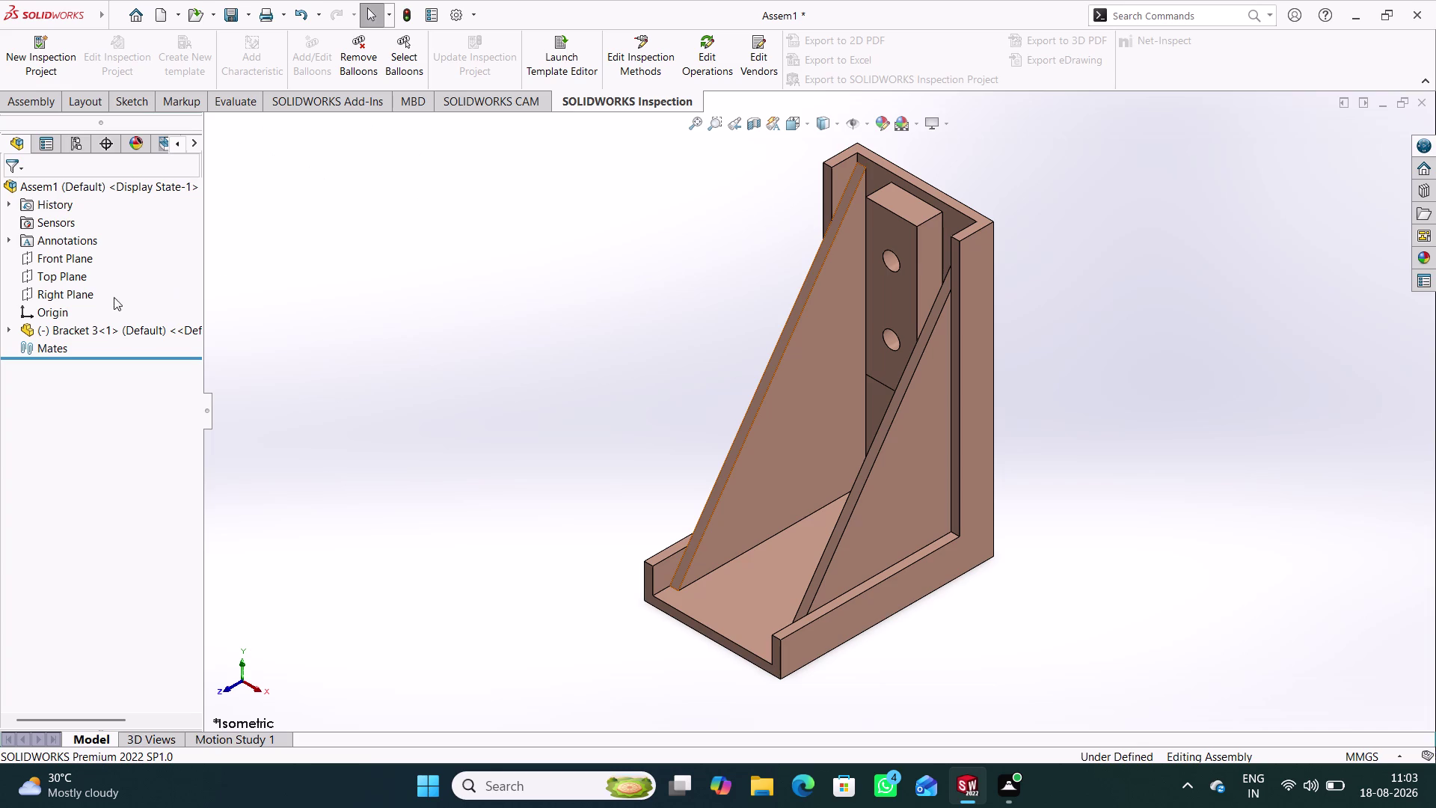
Switch the CommandManager to its Assembly tools.
click(28, 100)
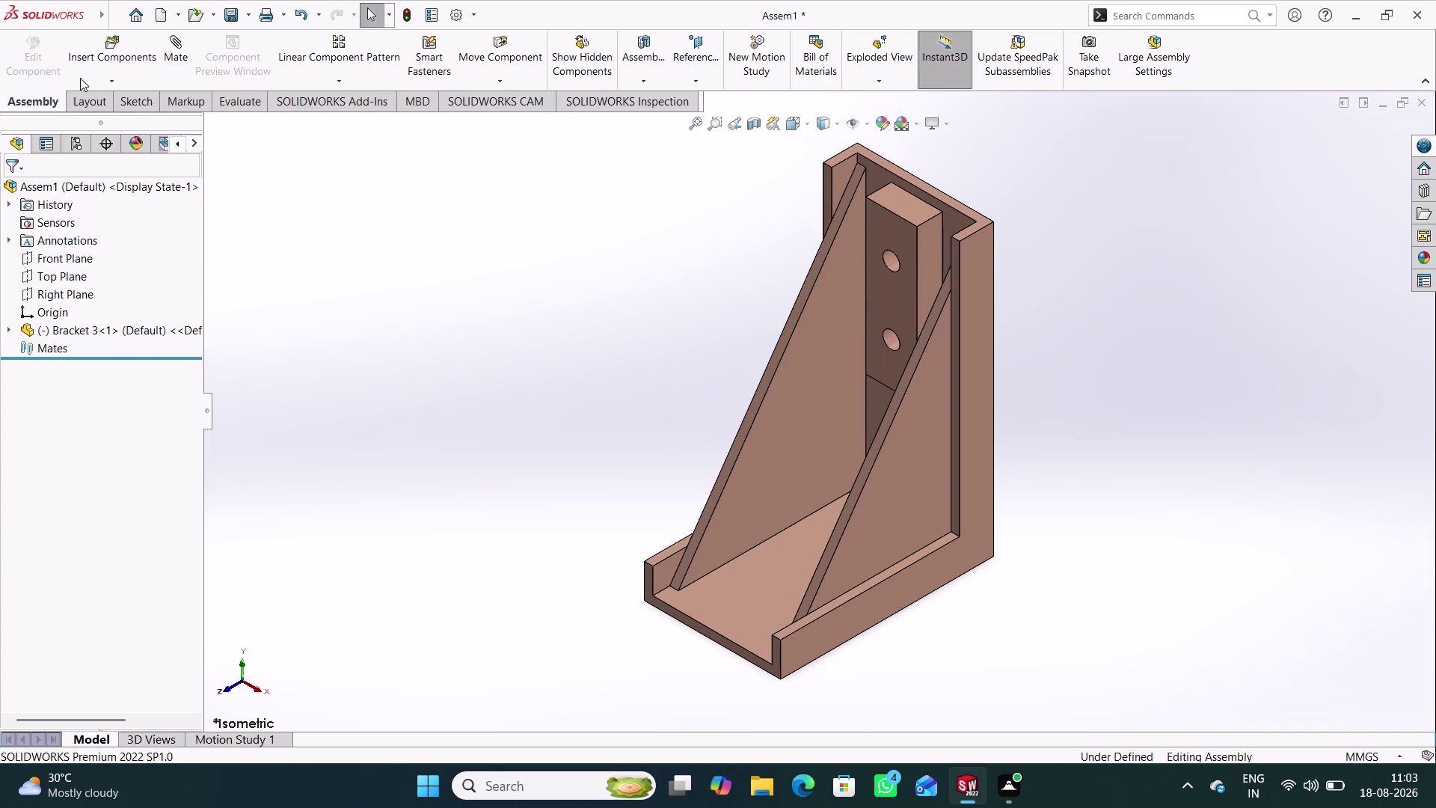
click(173, 56)
Mate the bracket's Front Plane coincident to the assembly Front Plane, dismissing the low-memory warning.
click(9, 327)
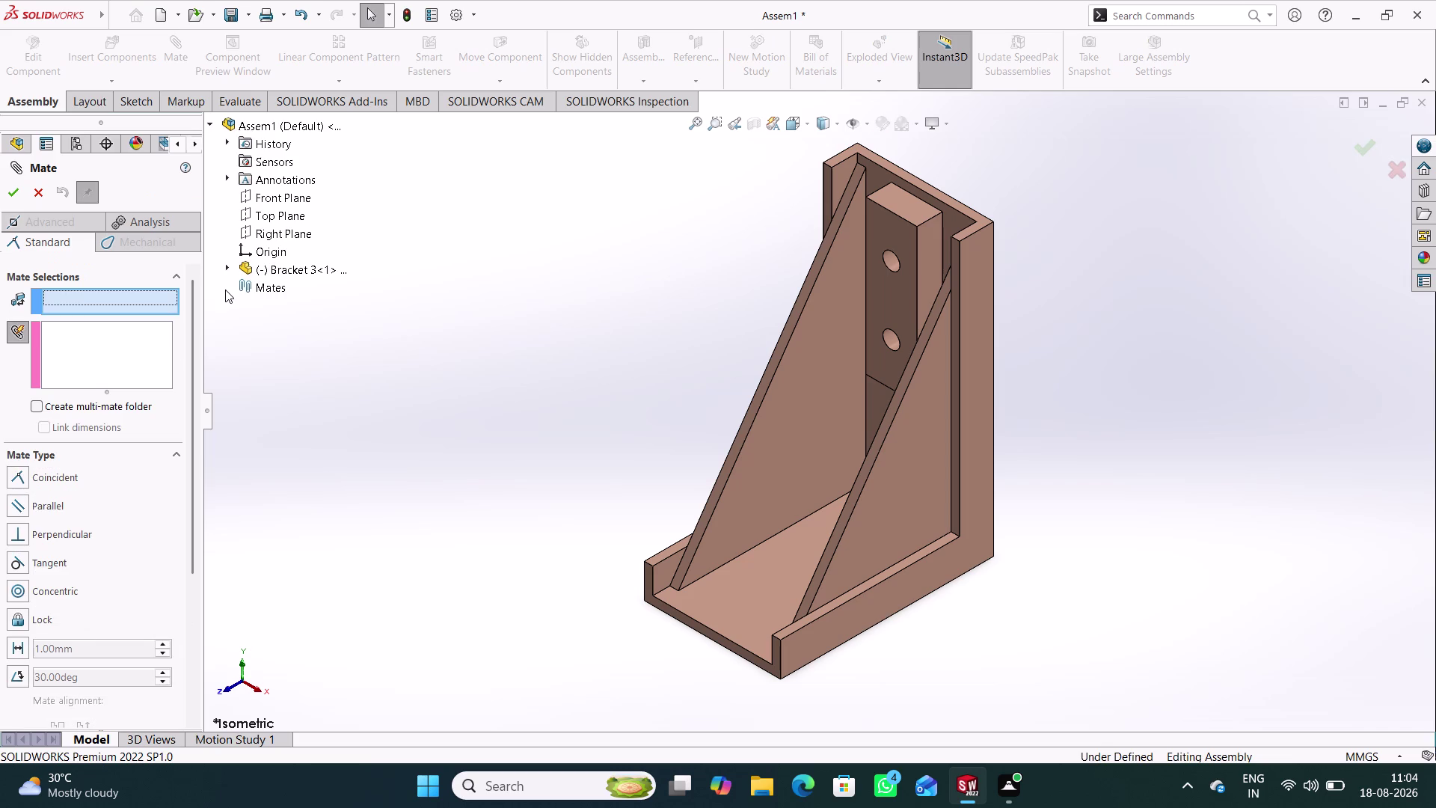
click(229, 268)
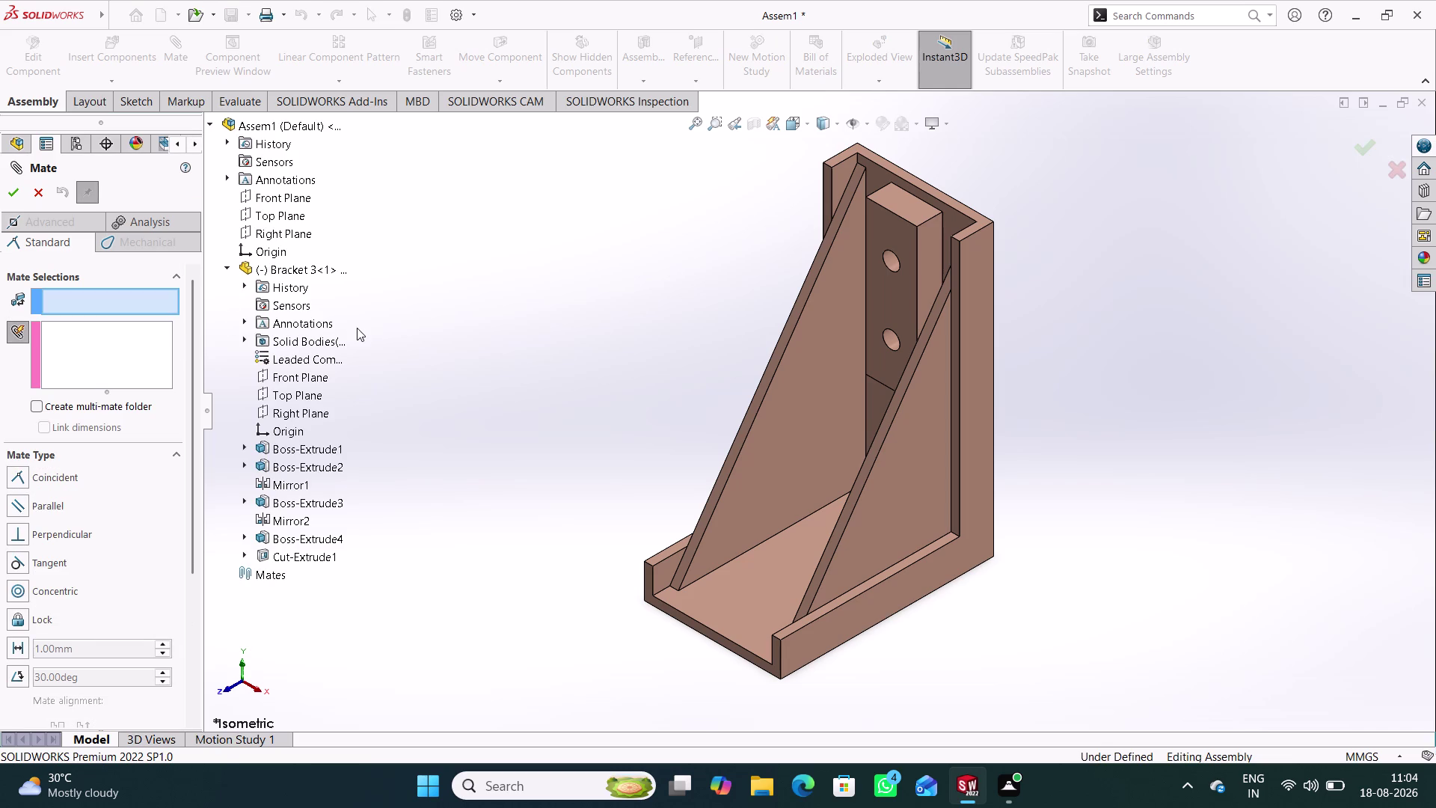
click(306, 373)
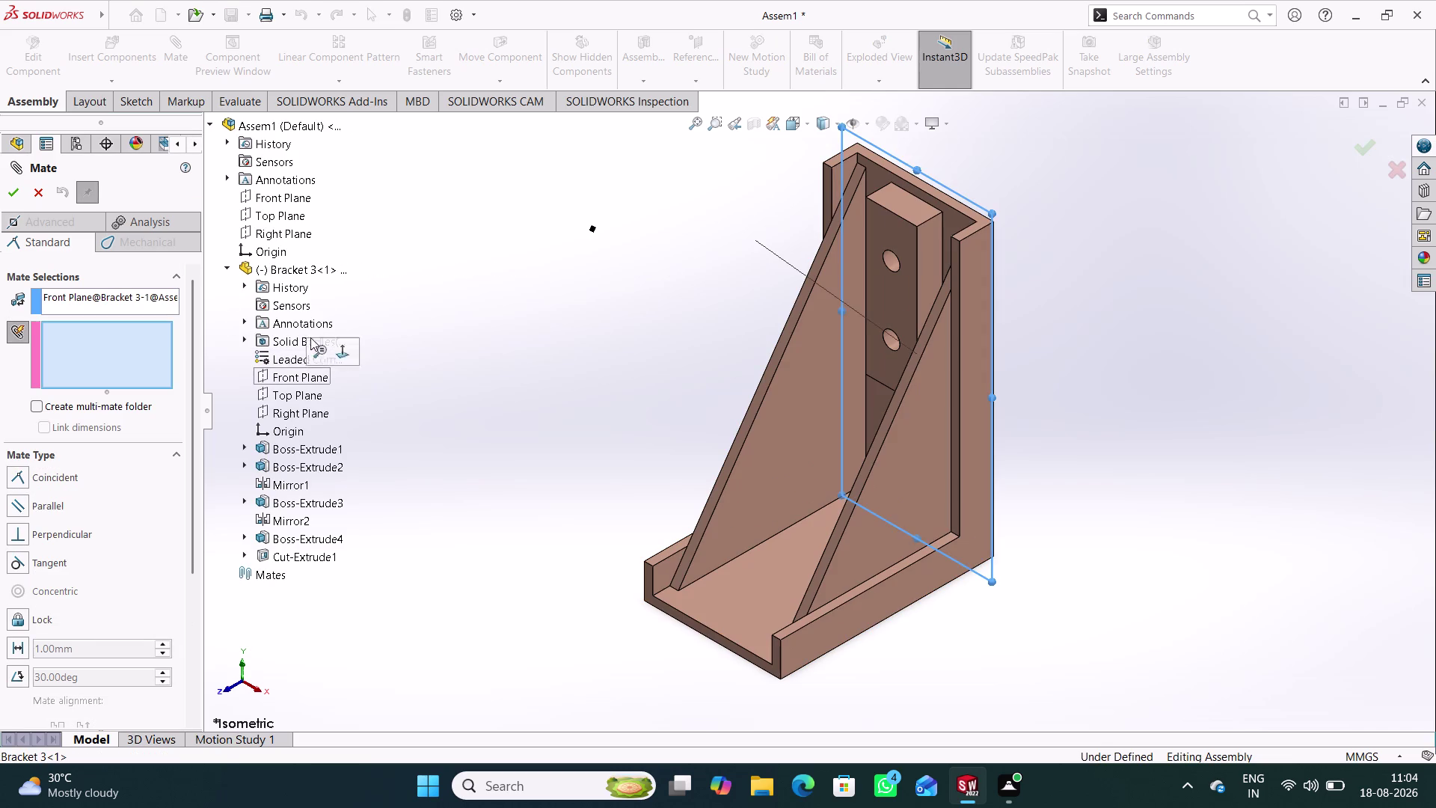
click(285, 196)
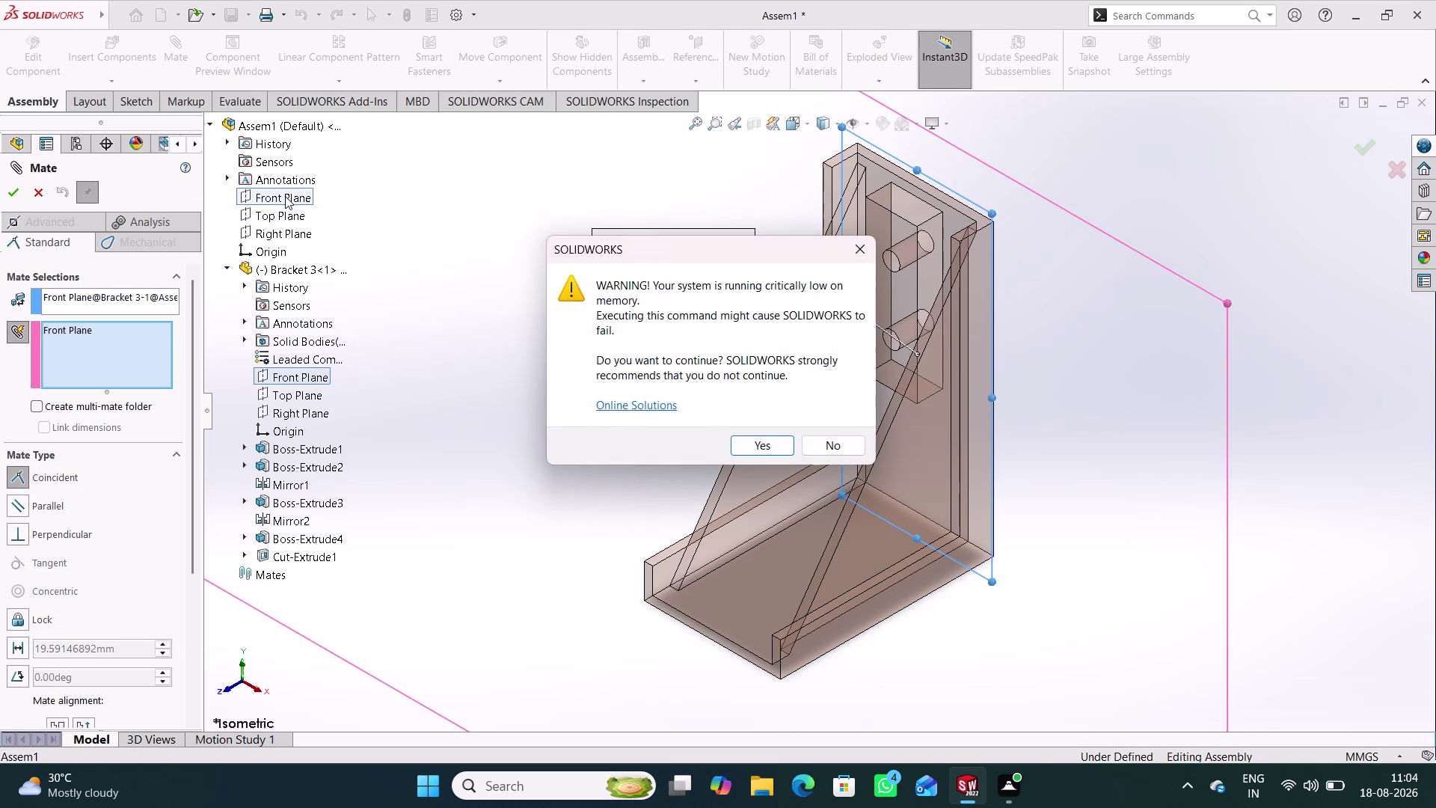
click(776, 442)
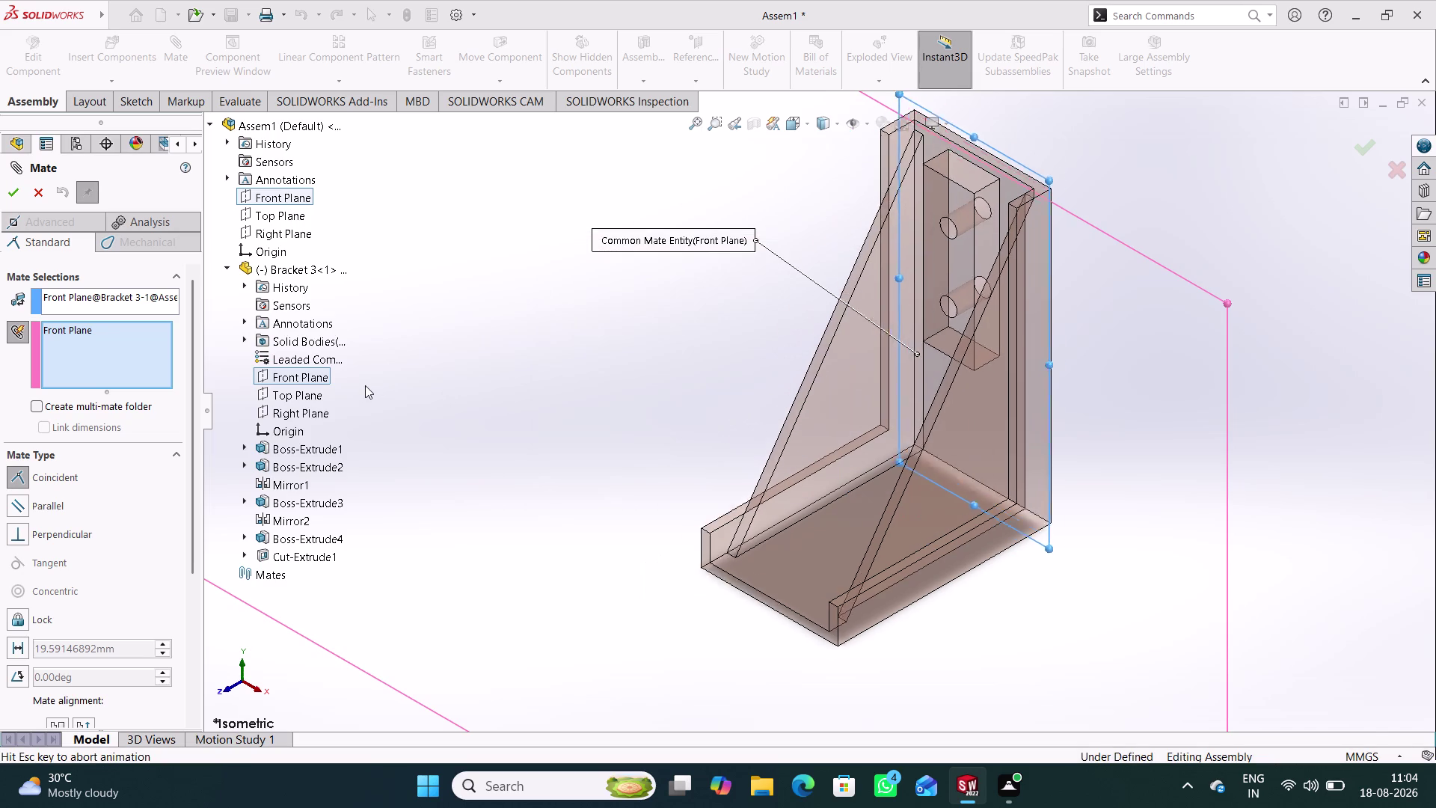
click(338, 365)
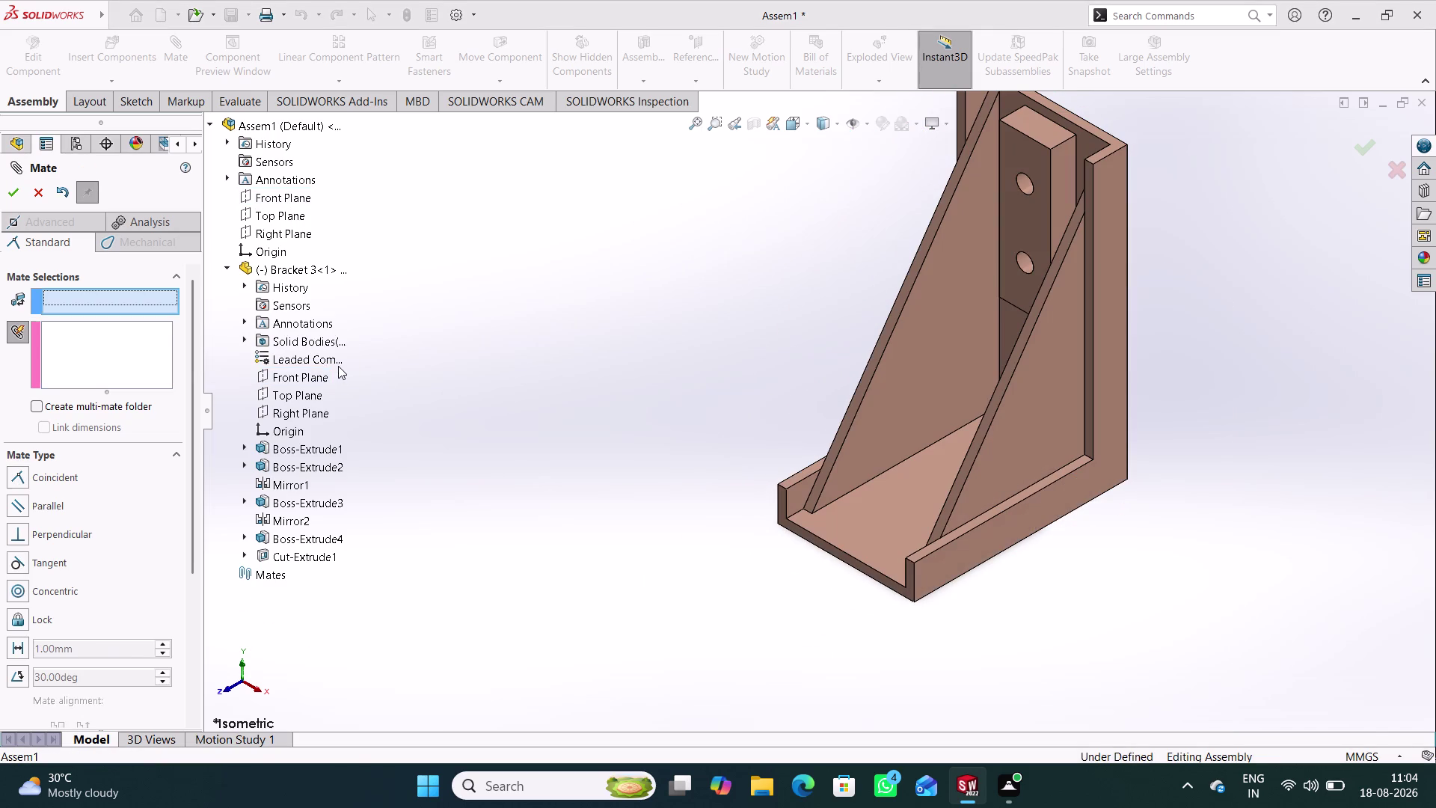
Mate the bracket's Top Plane coincident to the assembly Top Plane.
click(289, 215)
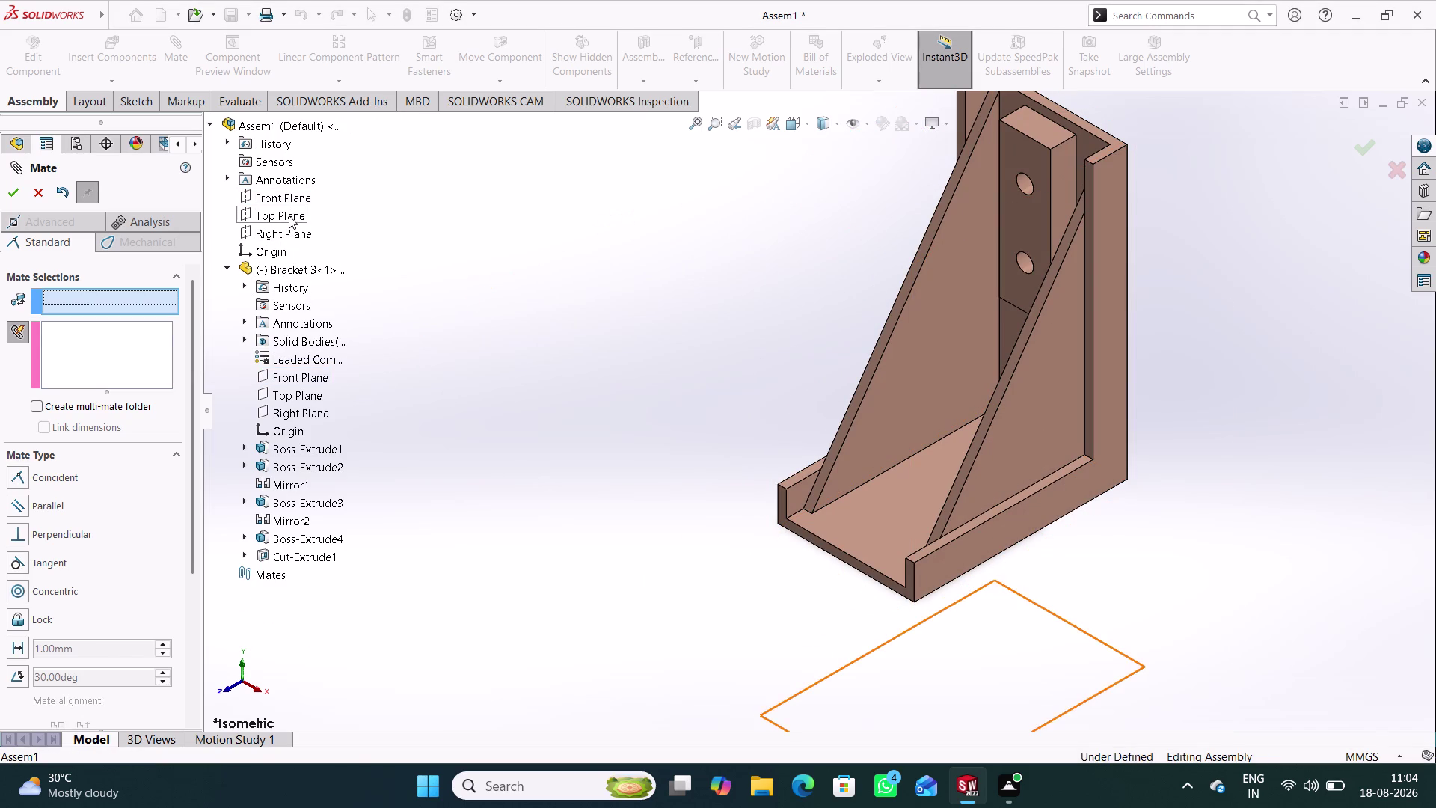
click(306, 390)
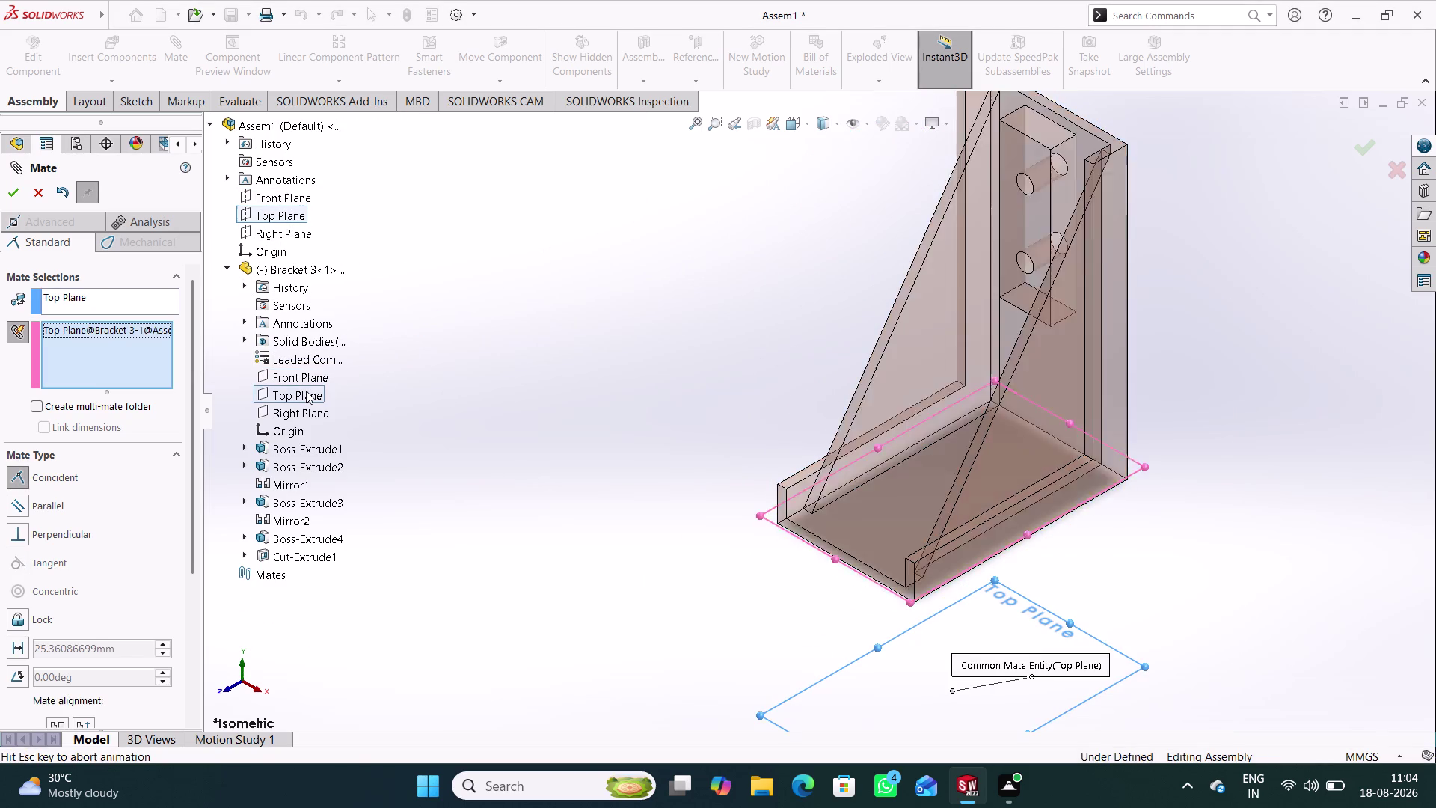
click(285, 367)
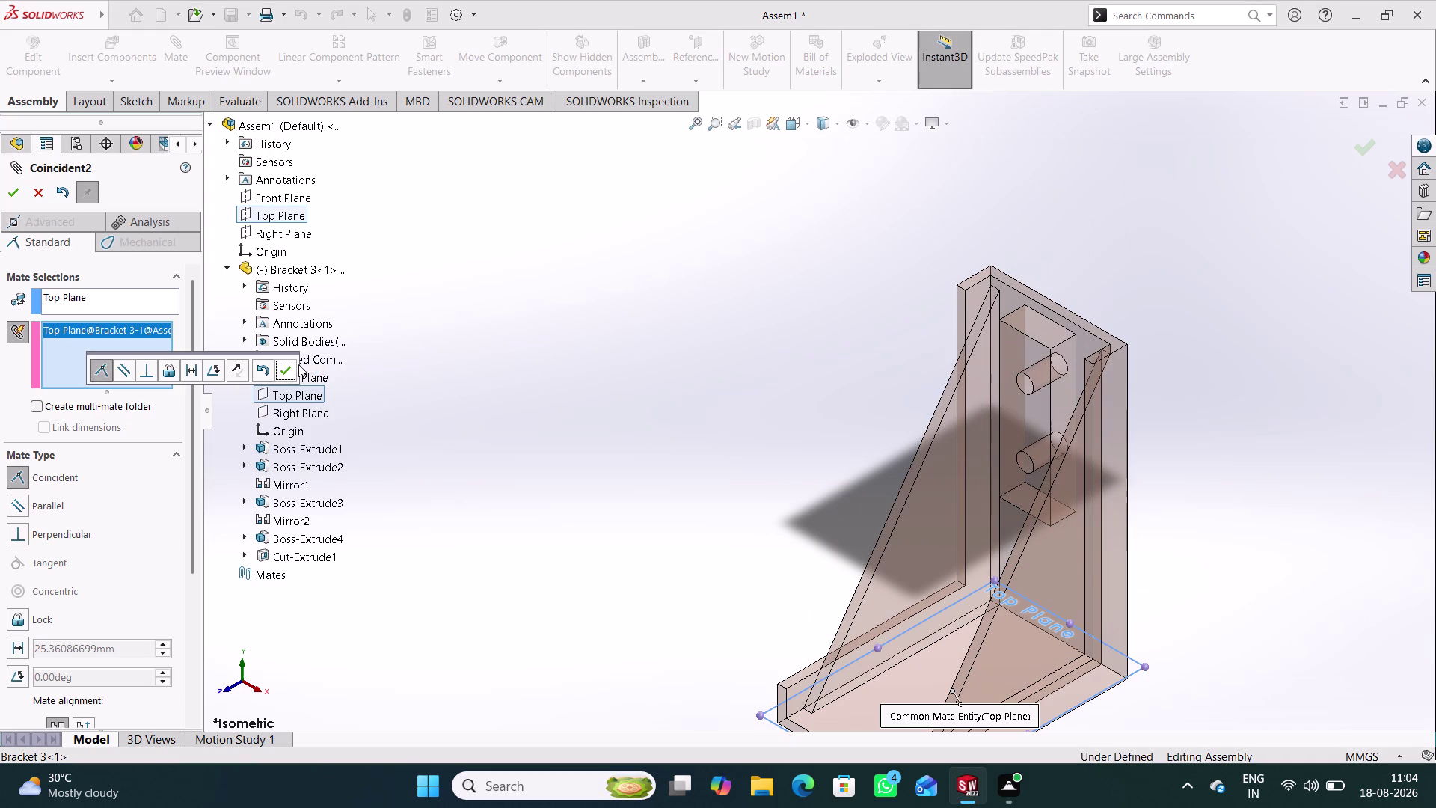
click(284, 368)
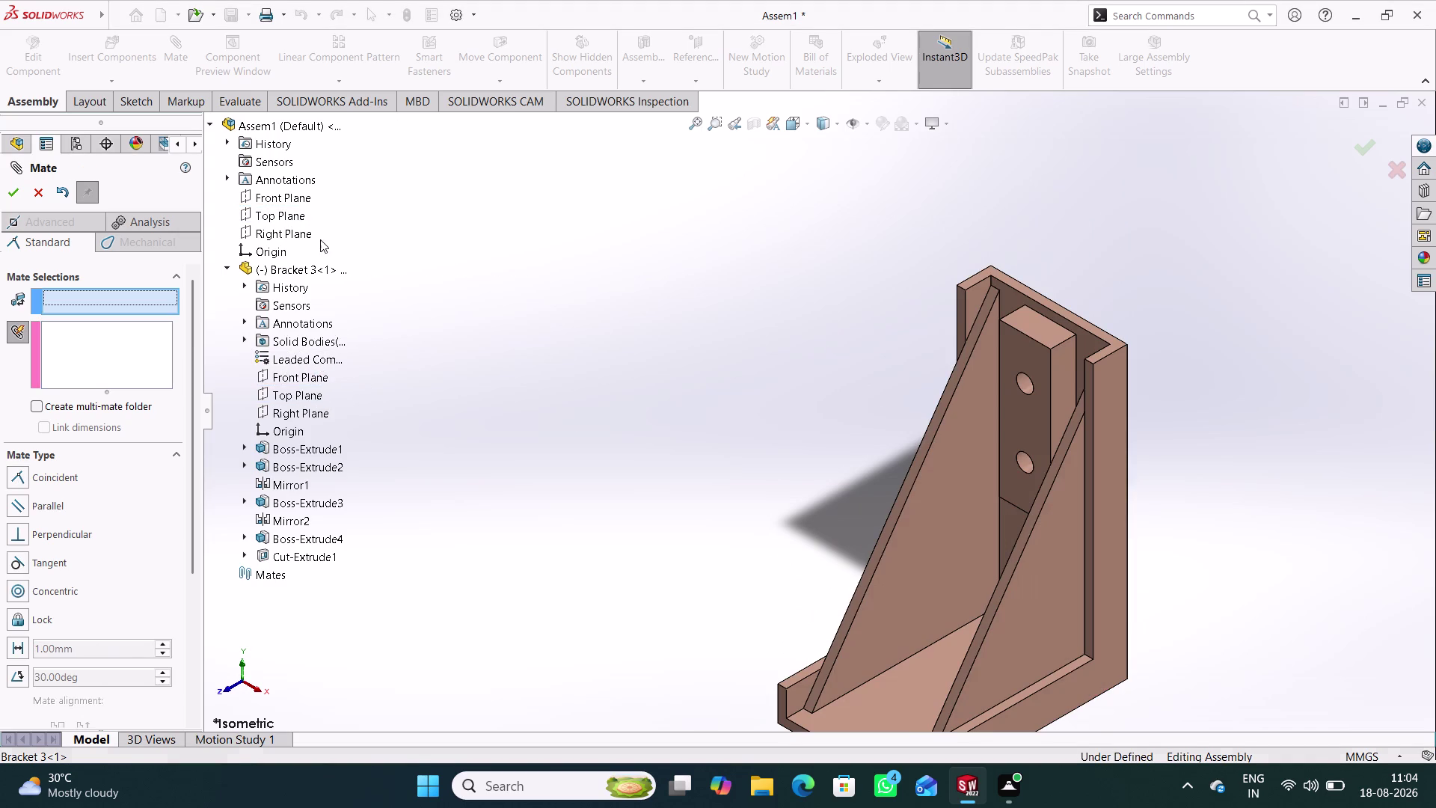
Mate the bracket's Right Plane coincident to the assembly Right Plane and close Mate.
click(306, 234)
click(315, 413)
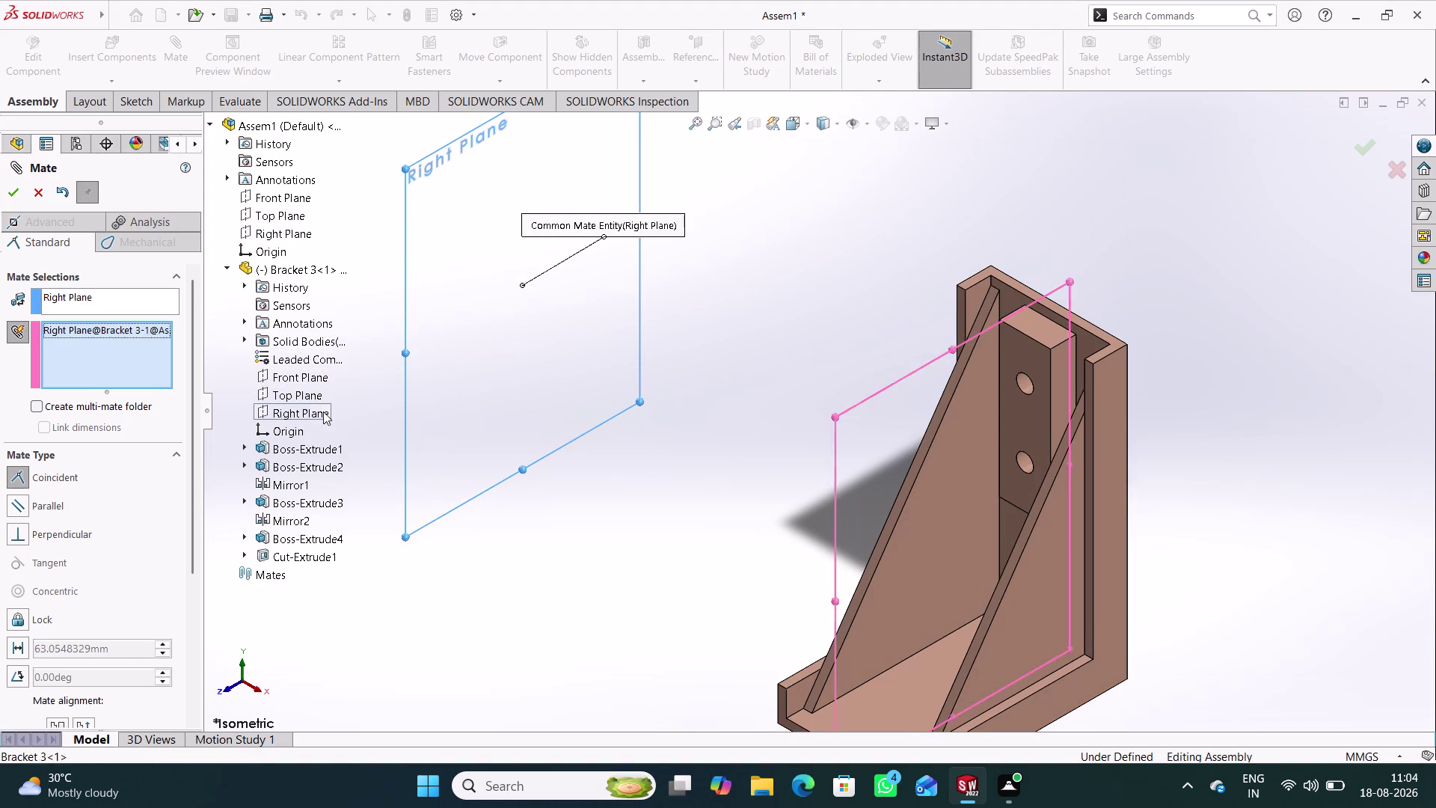
click(317, 441)
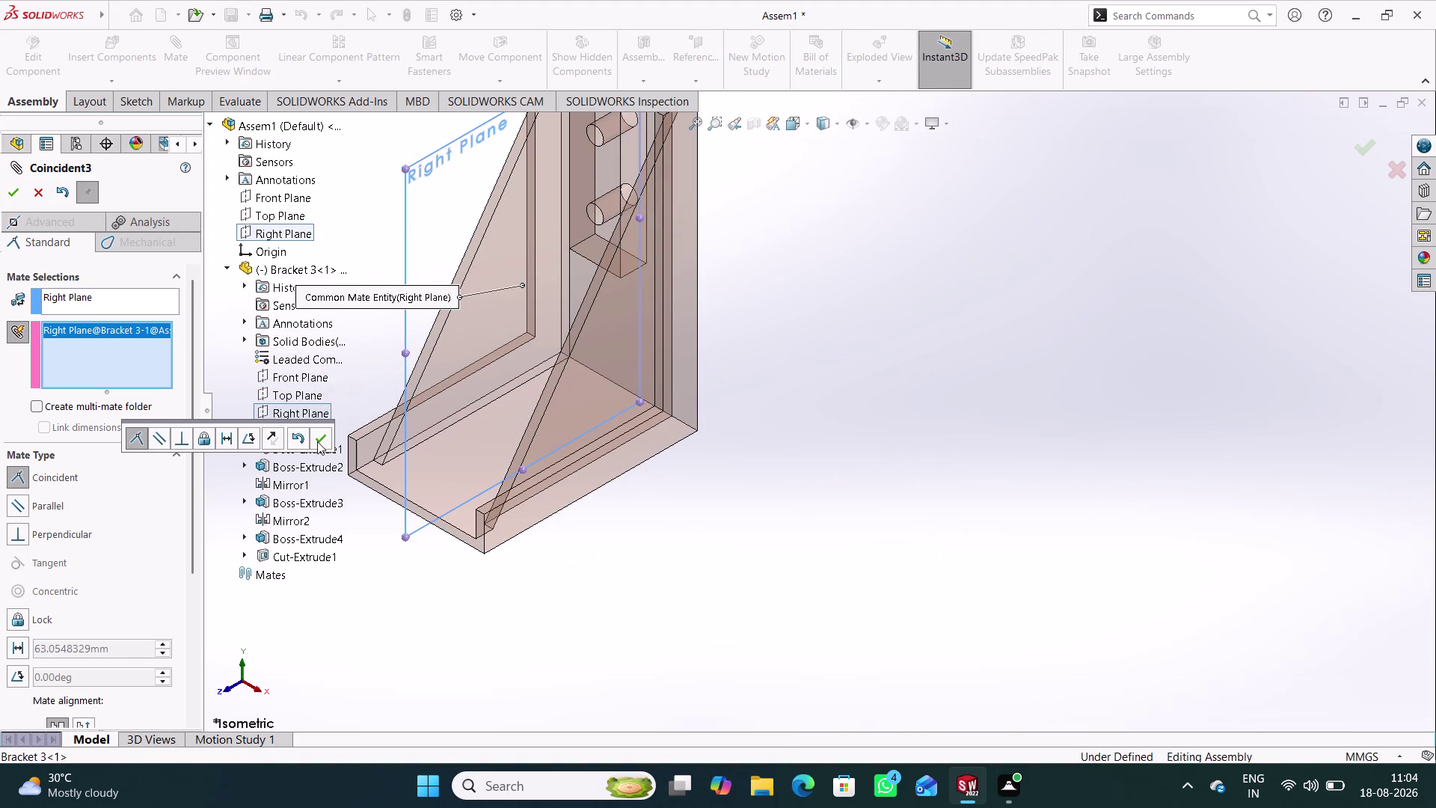
click(323, 437)
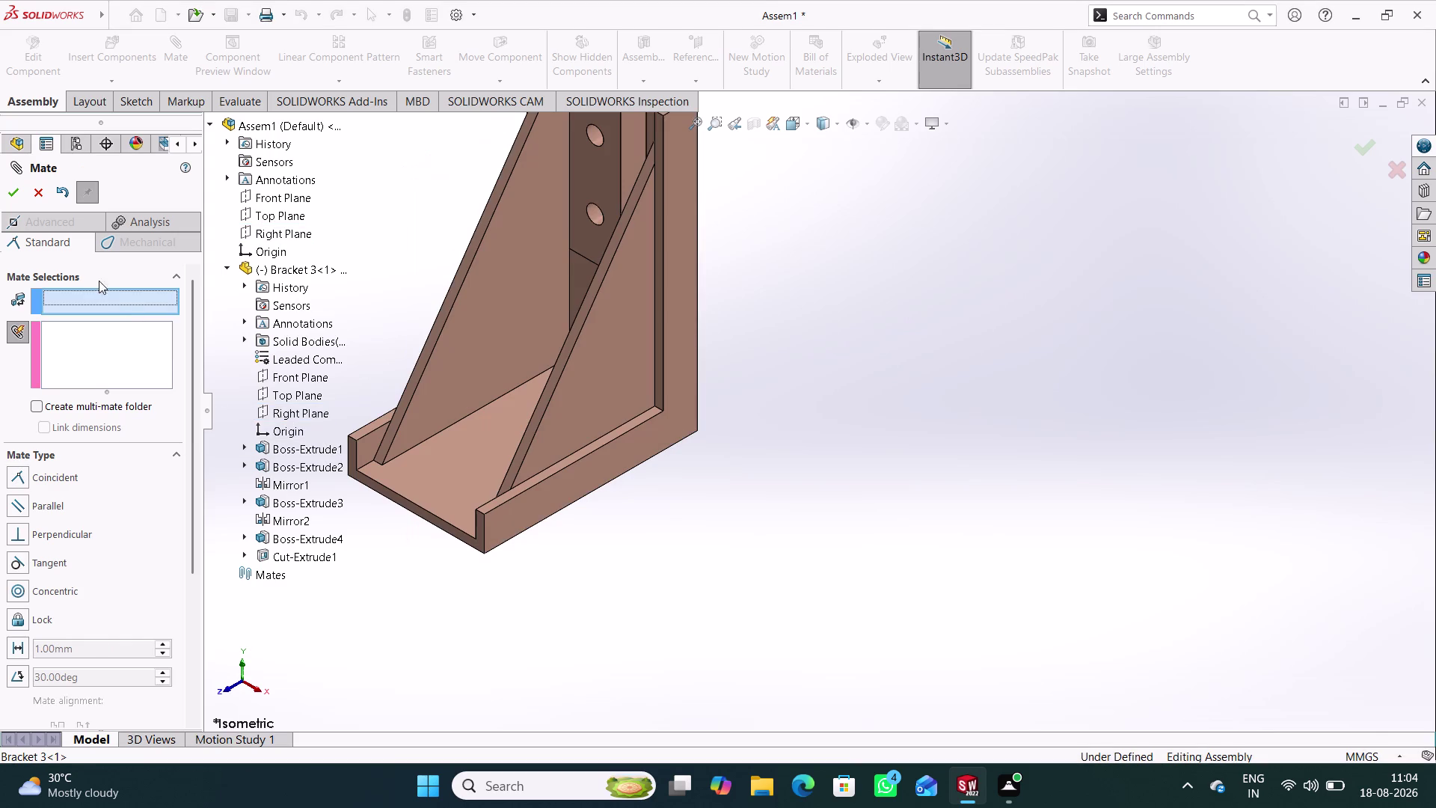
click(42, 191)
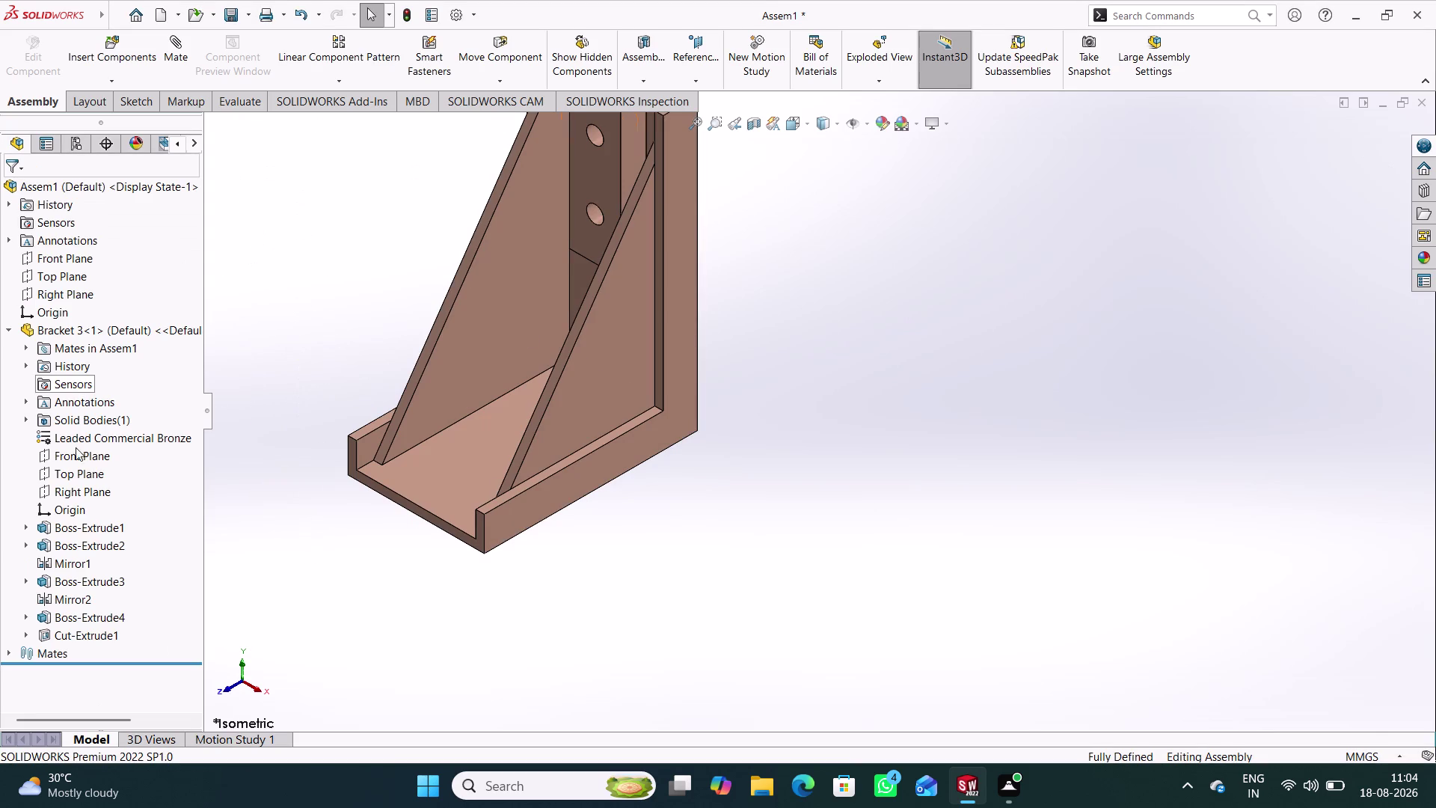
click(9, 324)
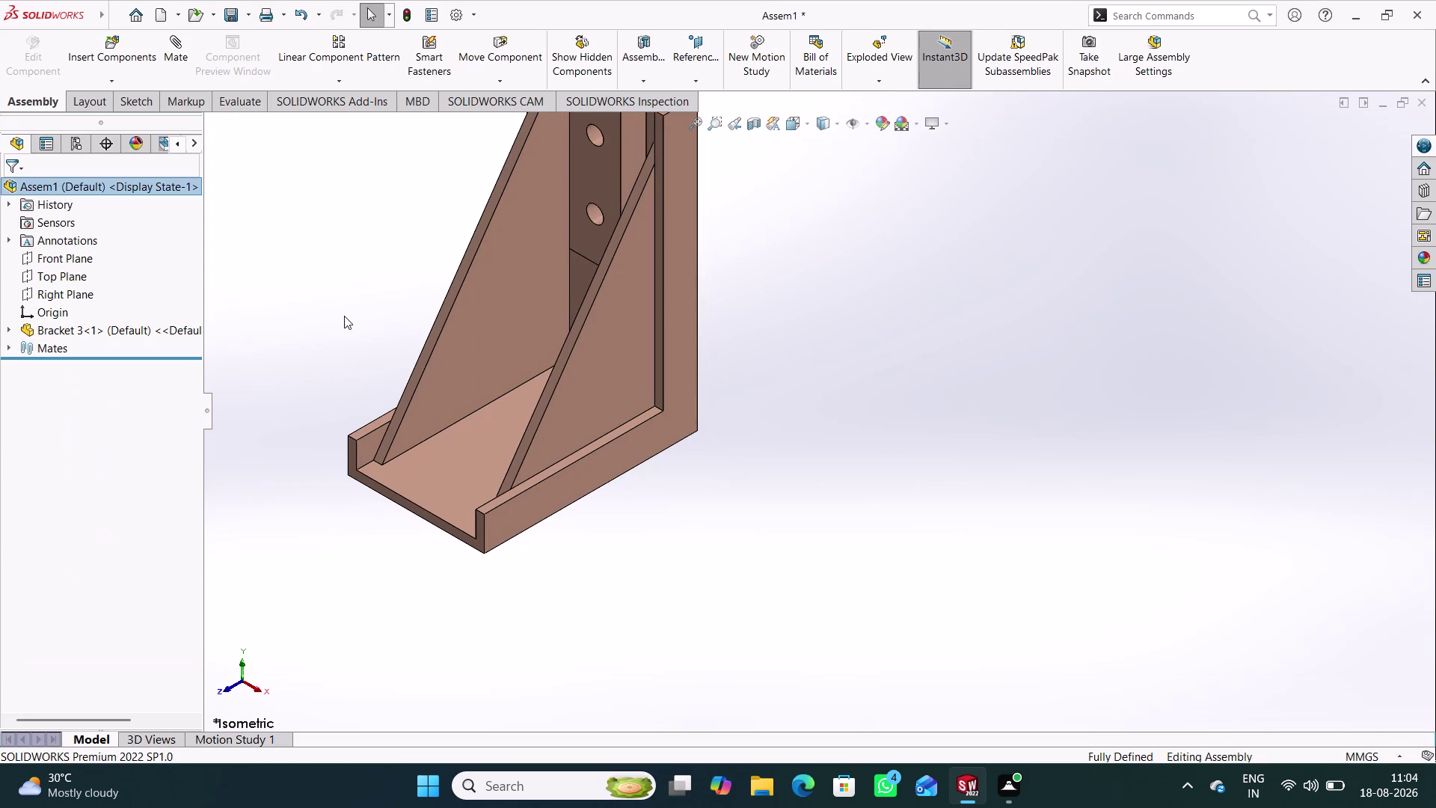
Zoom the view, then list the open parts (bushing, cap screw, nut, pulley, turn screw) for insertion.
scroll(up, 3)
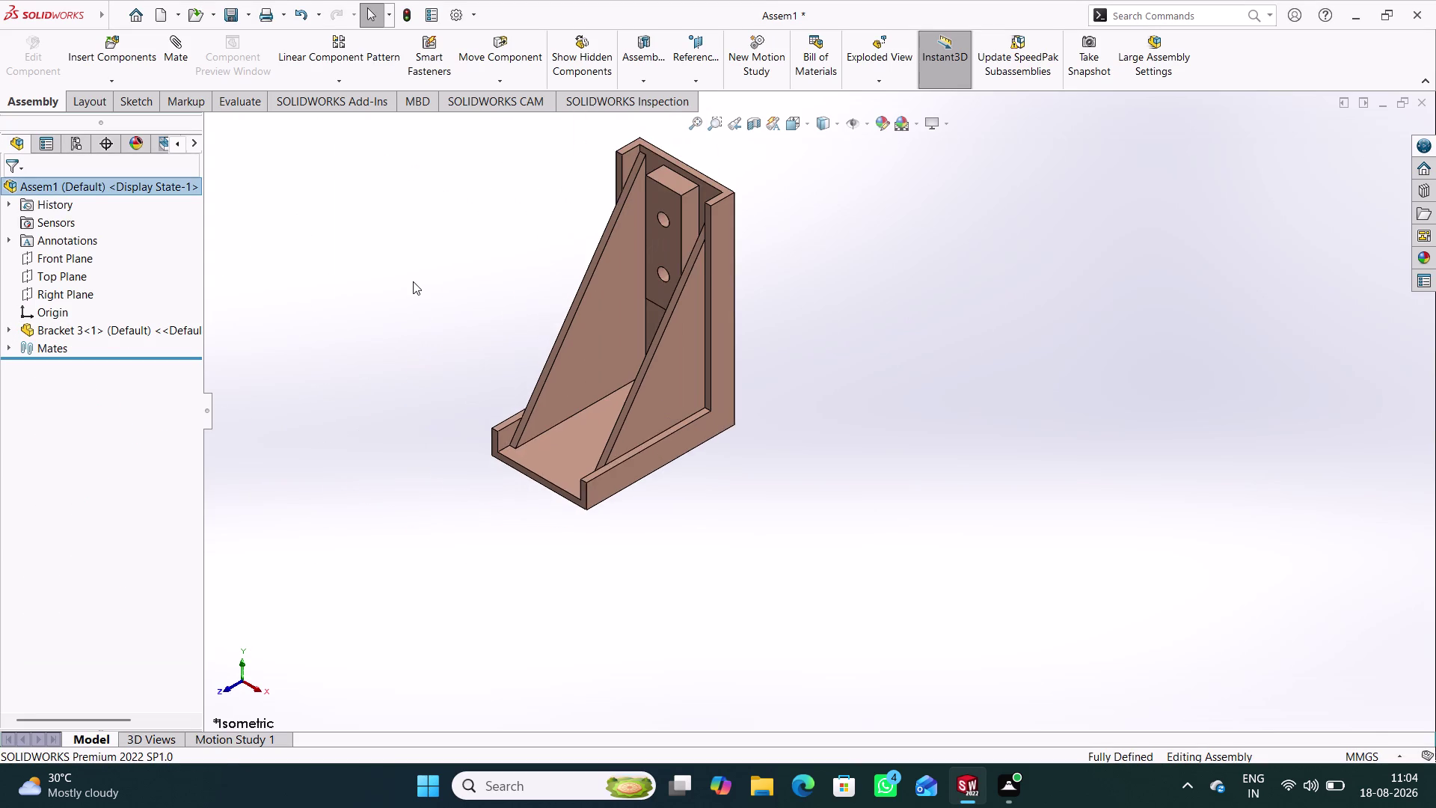
scroll(down, 3)
scroll(down, 3)
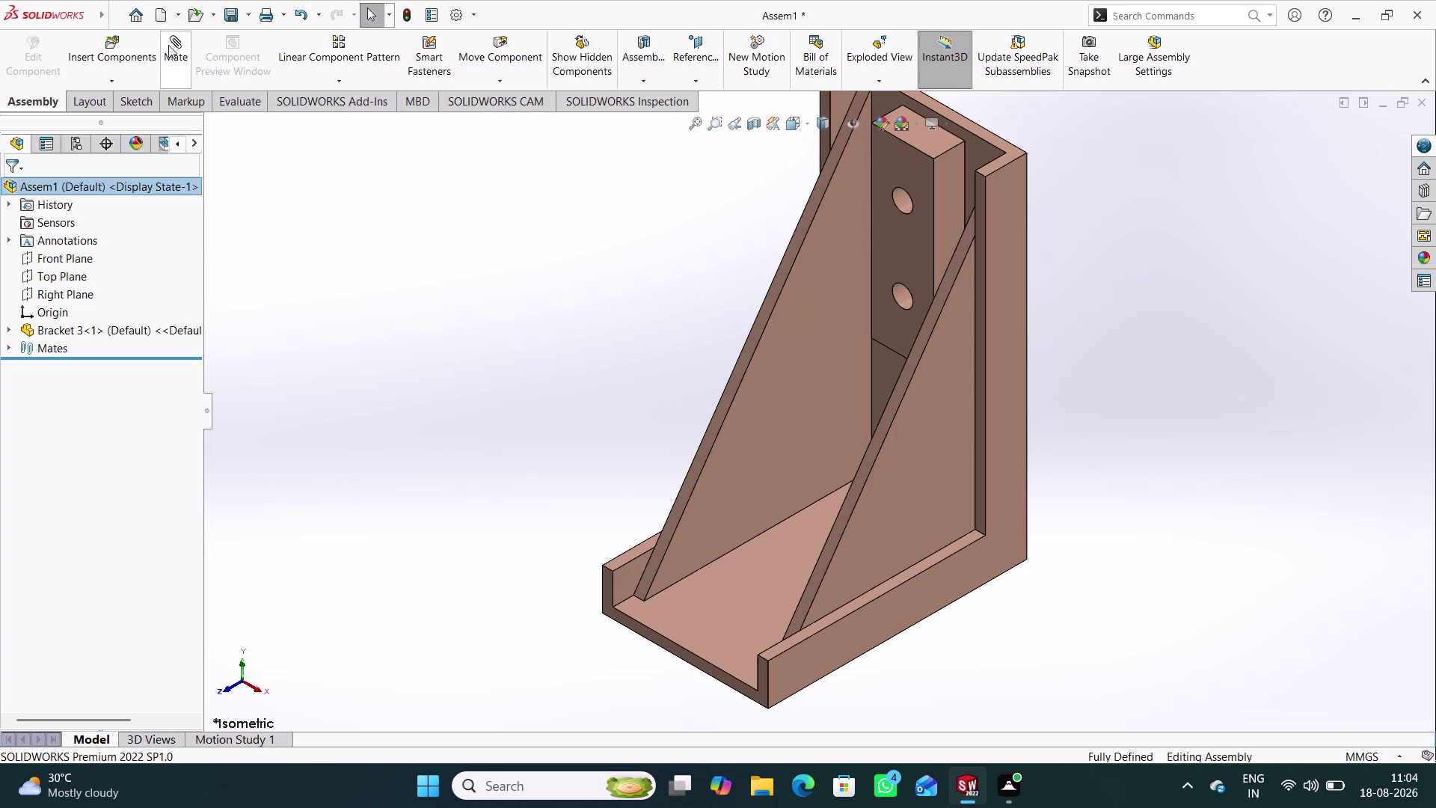
click(168, 50)
click(118, 53)
click(34, 187)
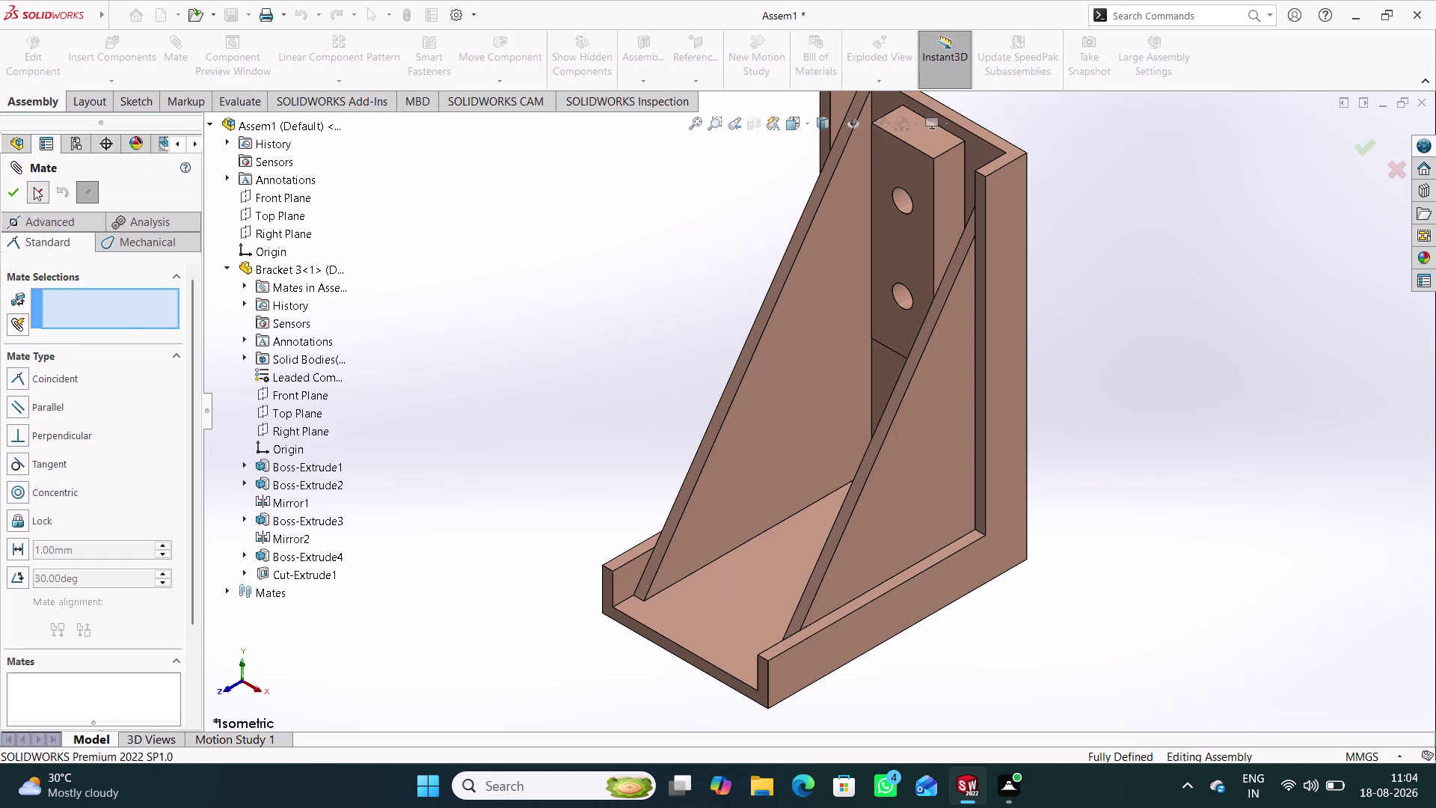
click(114, 42)
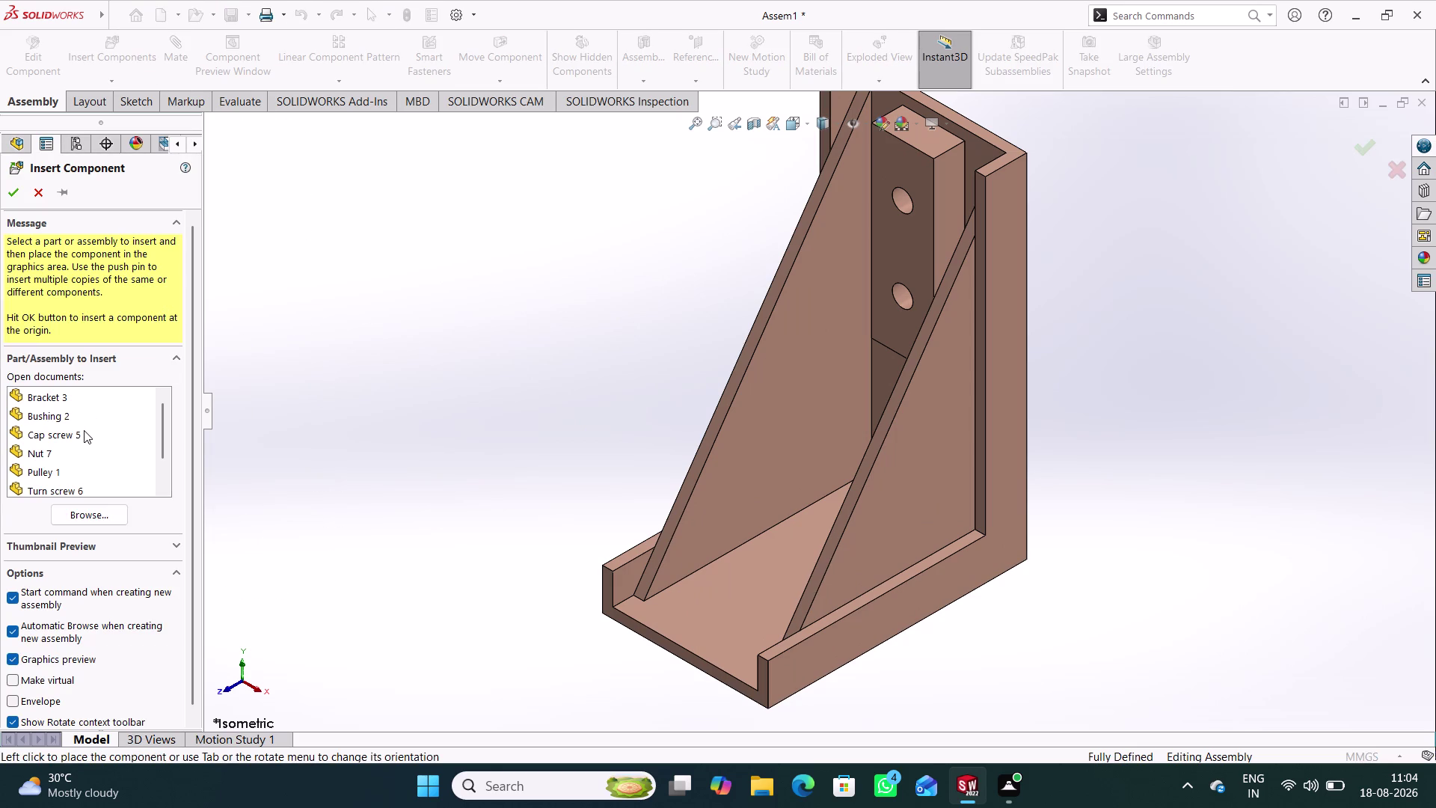
Insert Nut 7 rotated 90° and place it to the left of the bracket.
scroll(down, 3)
scroll(down, 3)
click(44, 416)
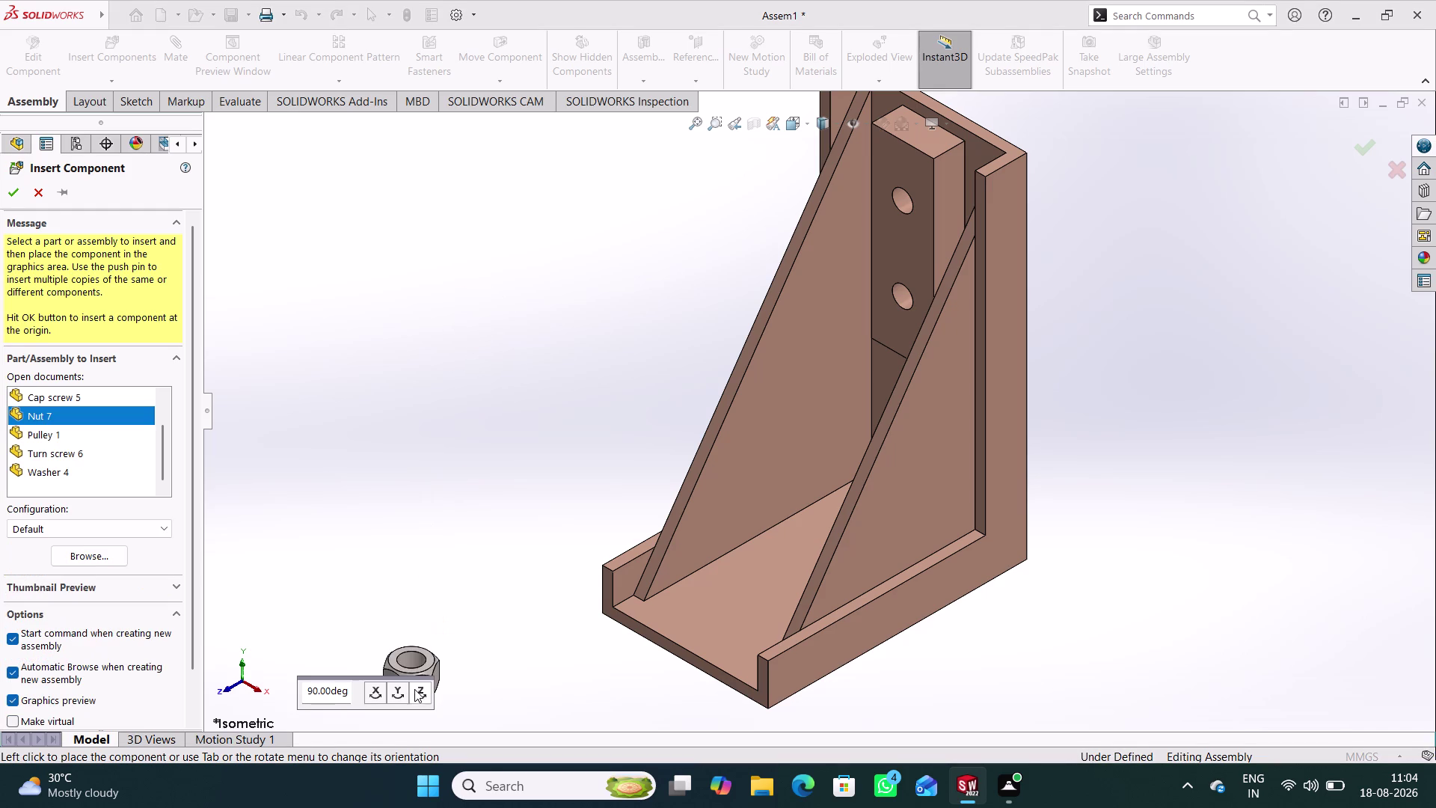
click(401, 692)
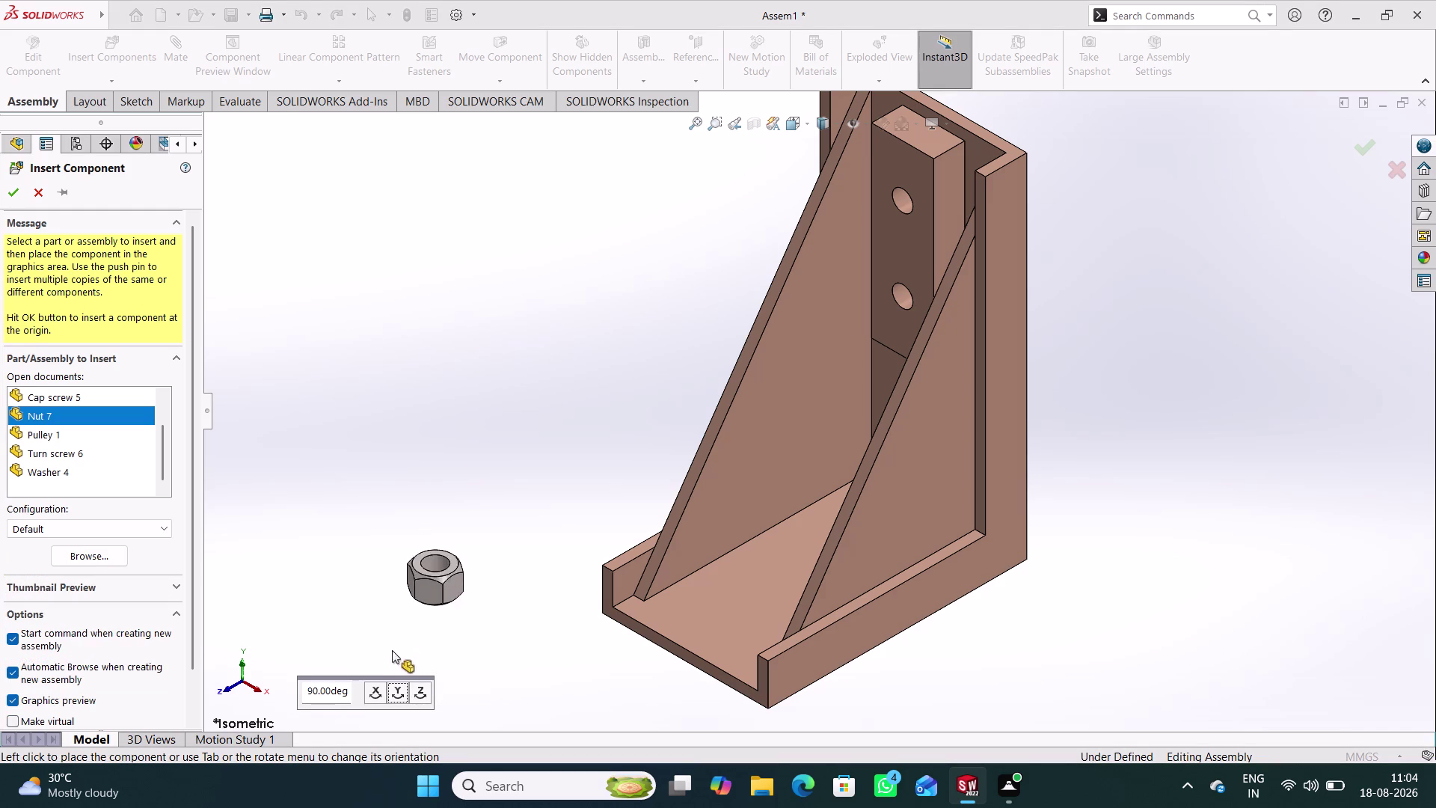
click(378, 692)
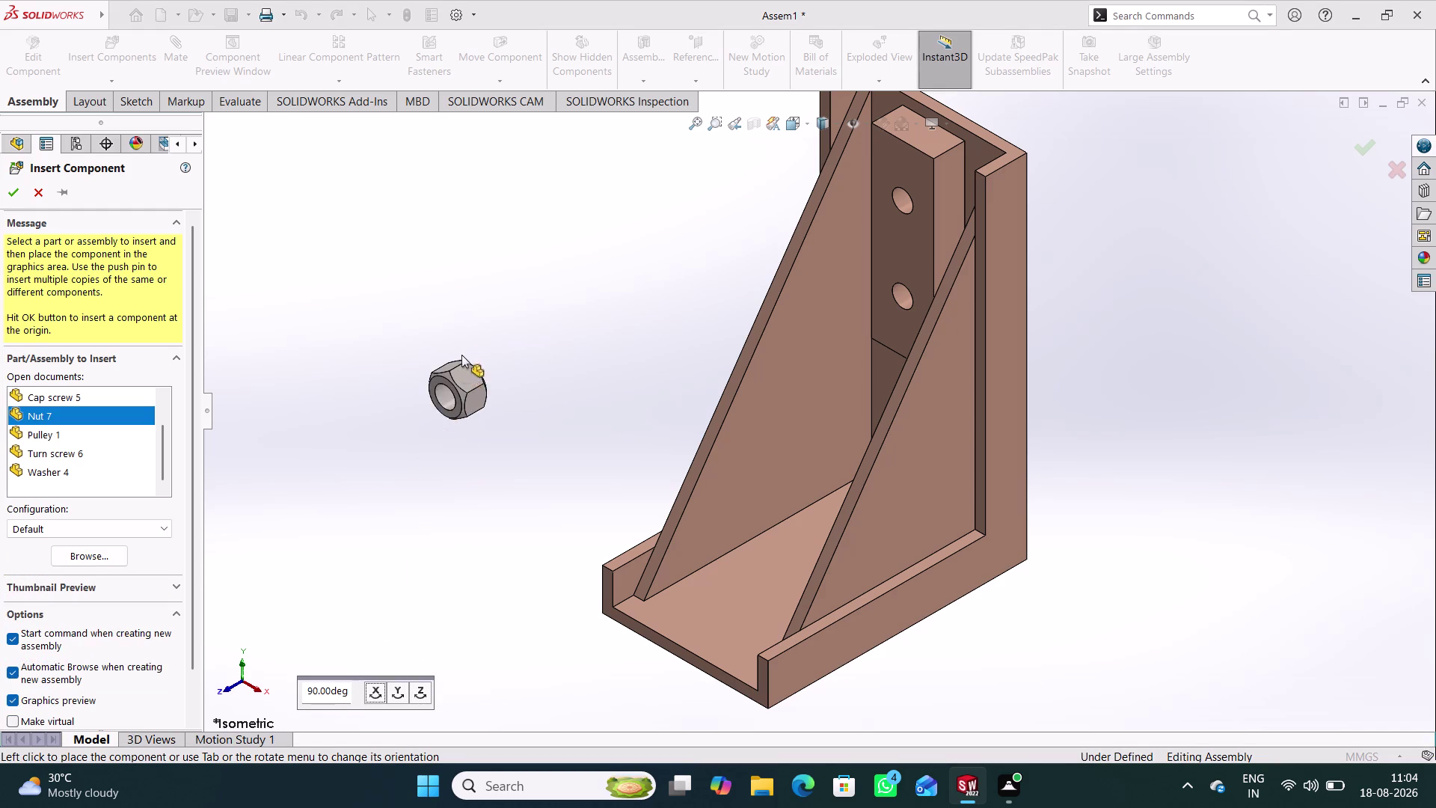
click(489, 355)
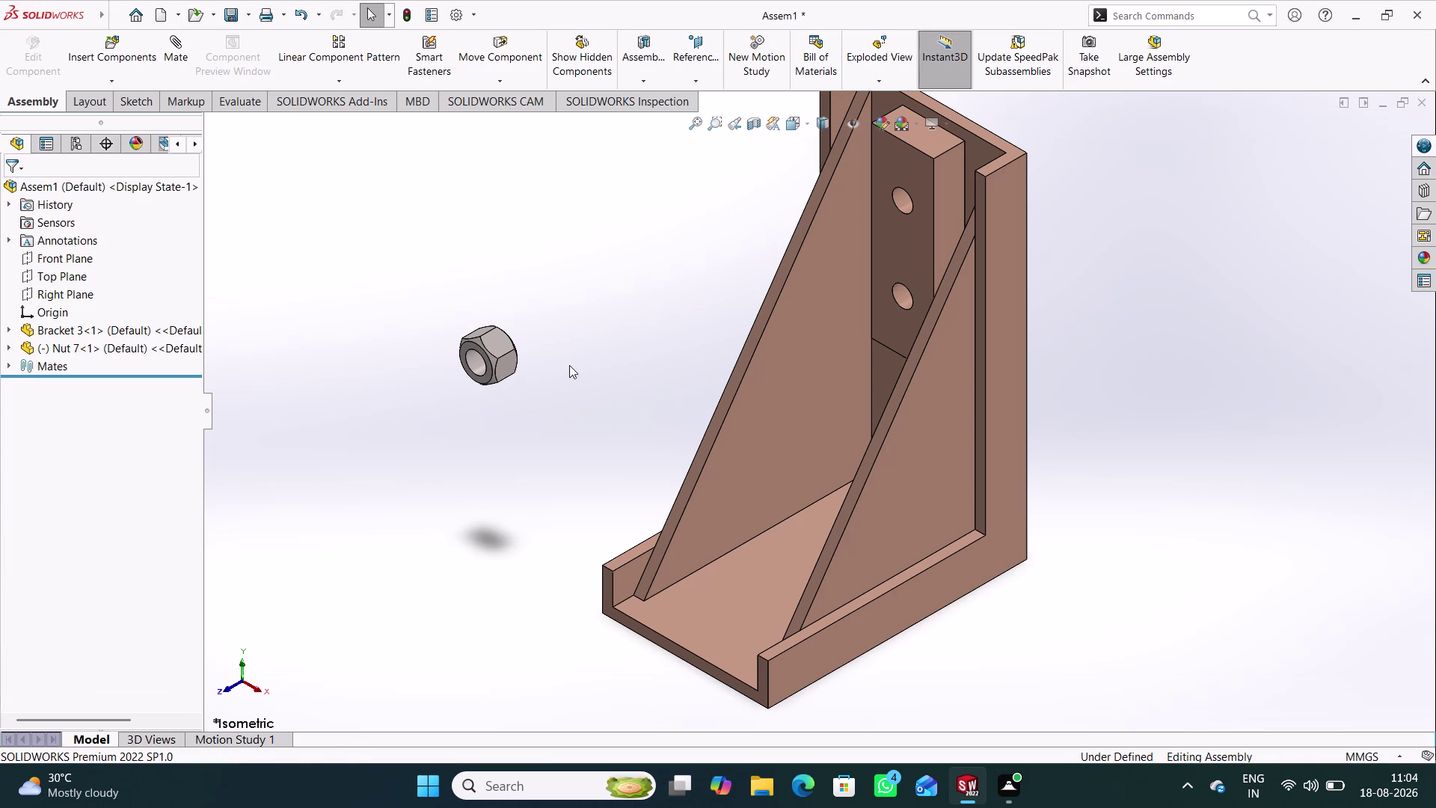
scroll(up, 3)
scroll(down, 3)
scroll(down, 3)
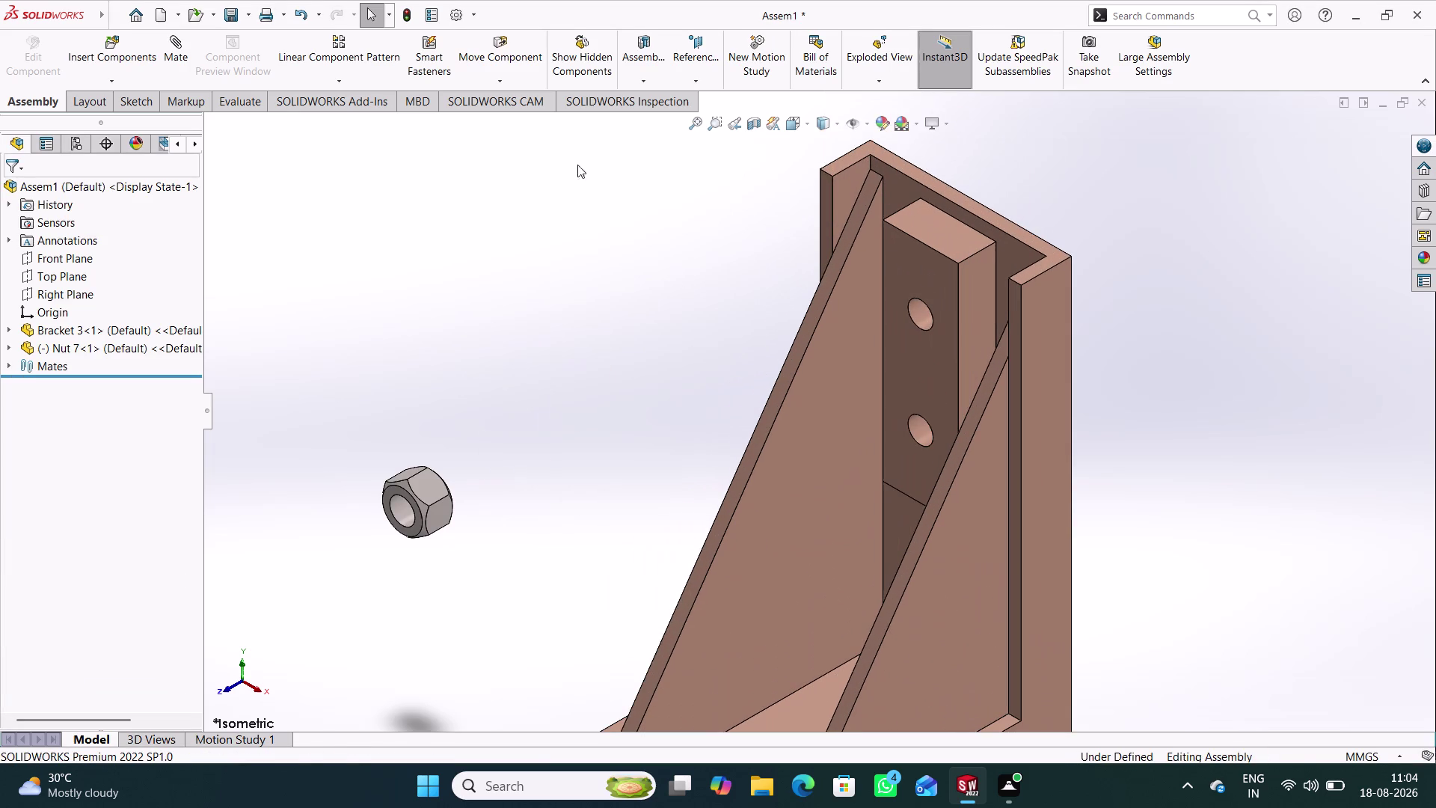
click(168, 55)
Mate the nut's bore concentric with the bracket's upper hole.
click(926, 320)
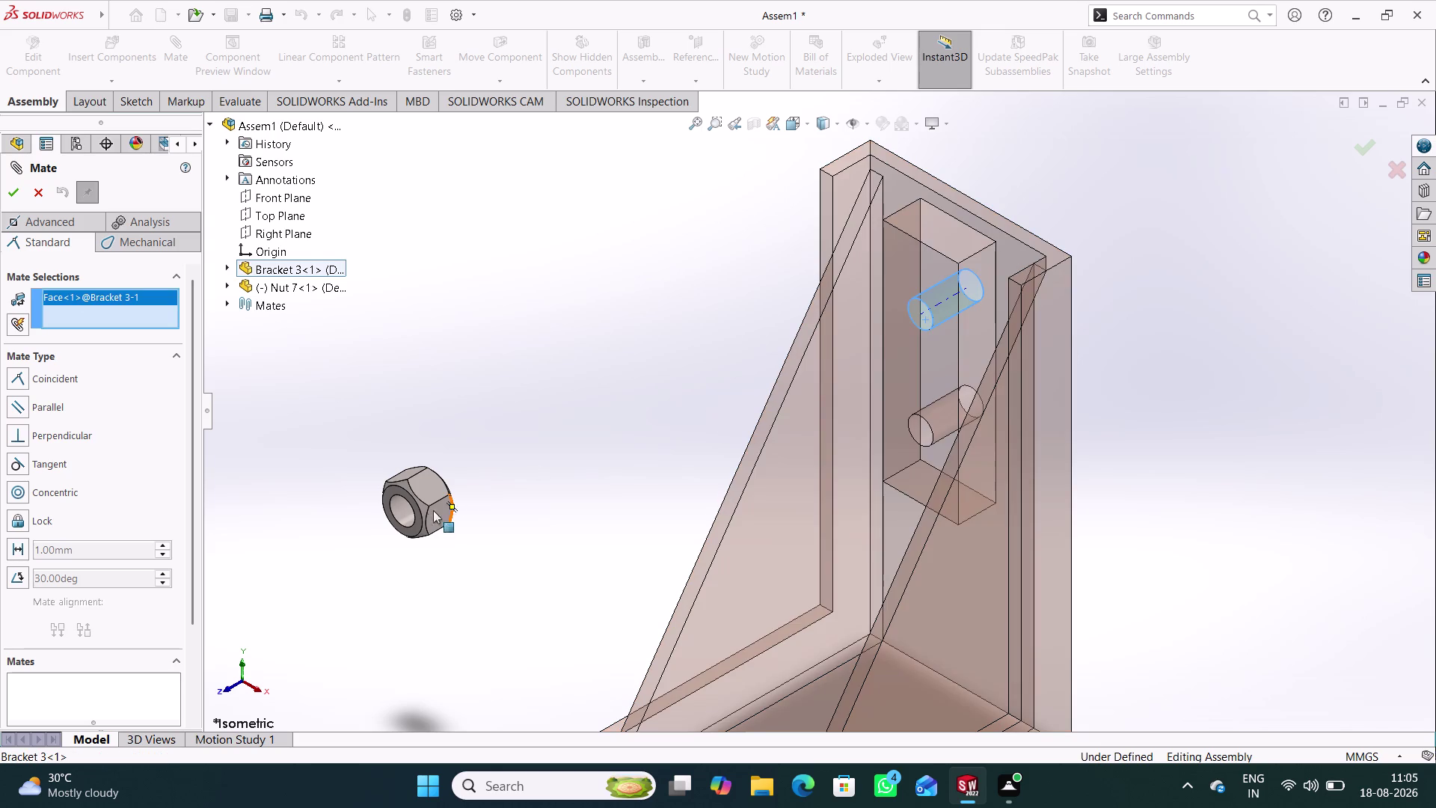
click(397, 511)
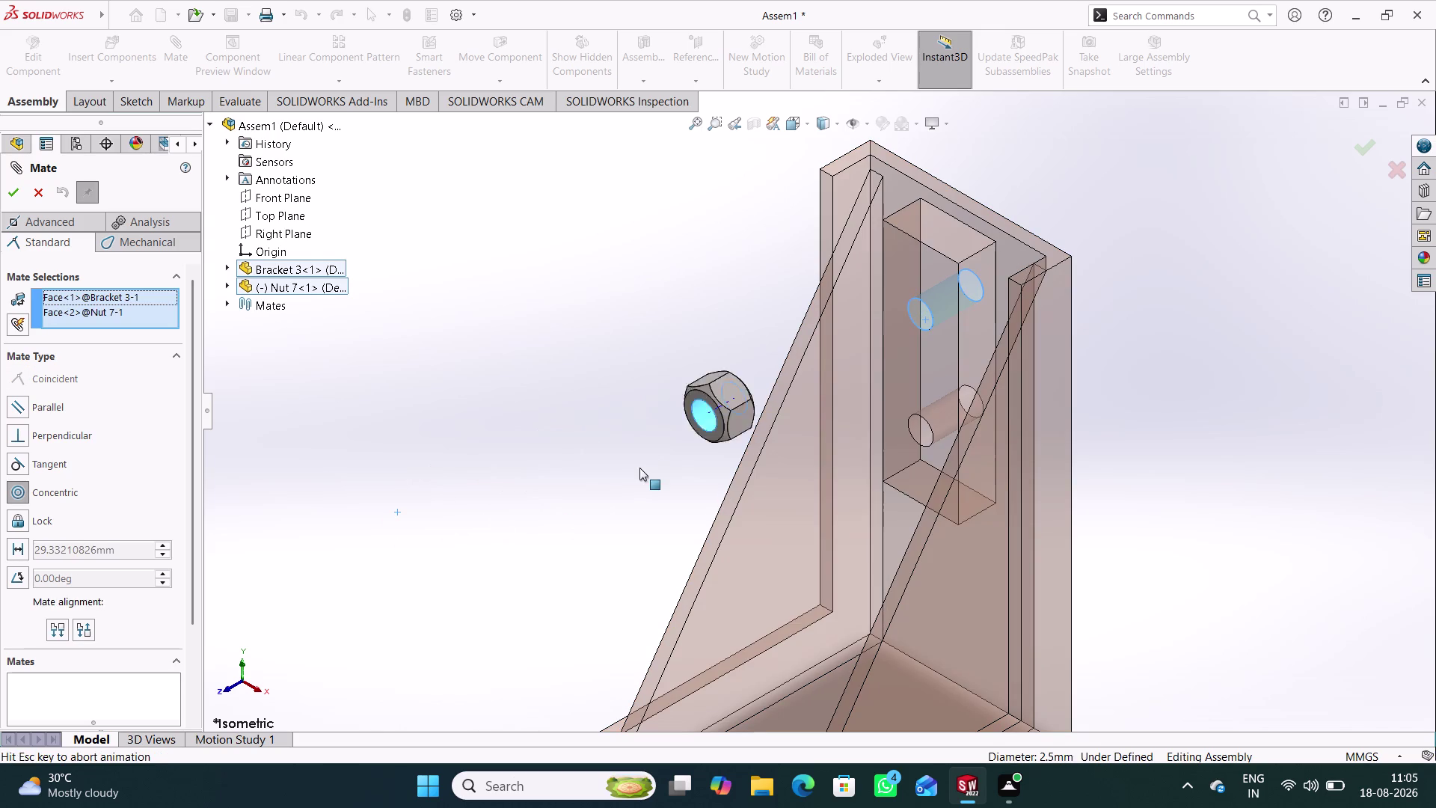
click(618, 493)
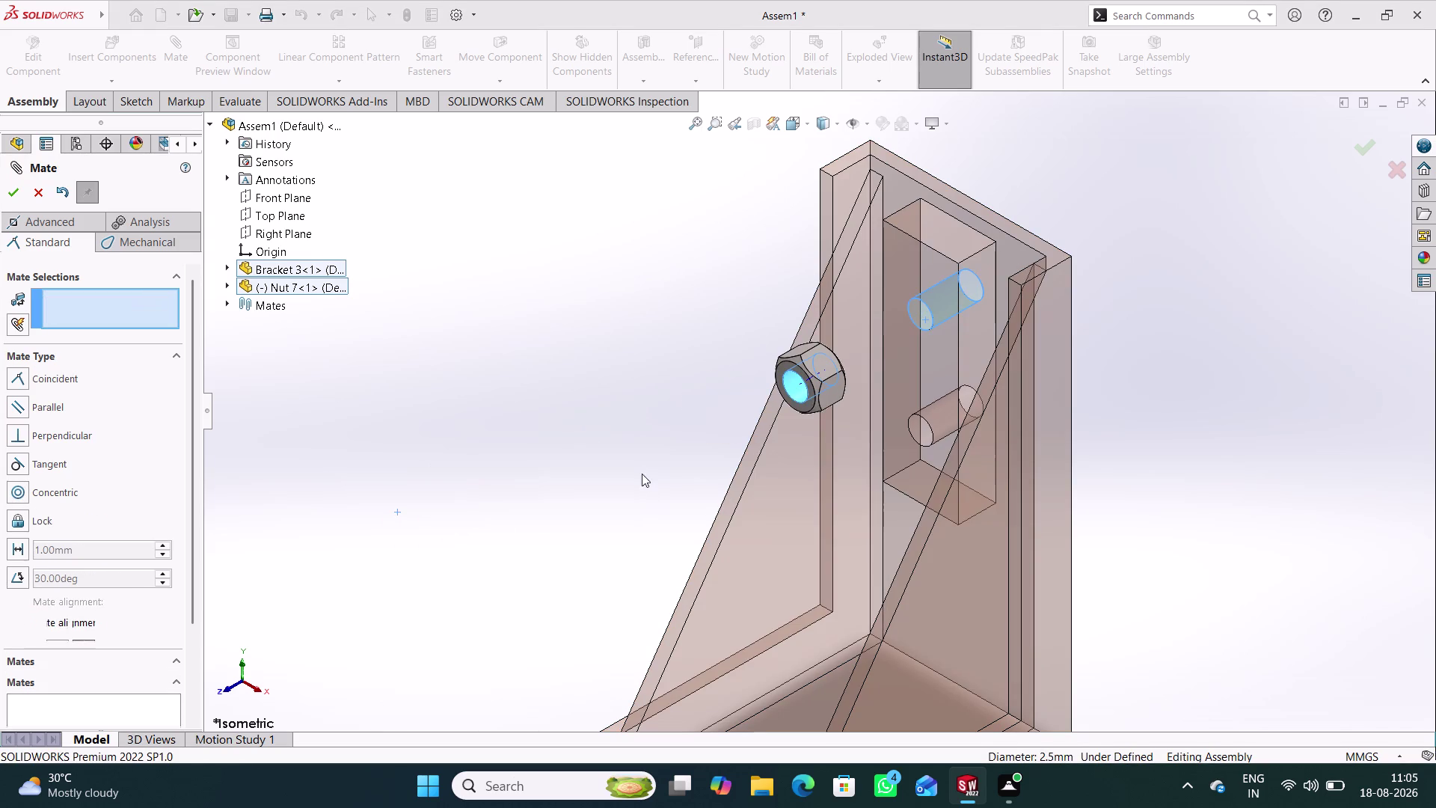
Seat the nut's back face coincident against the bracket's front face.
click(925, 272)
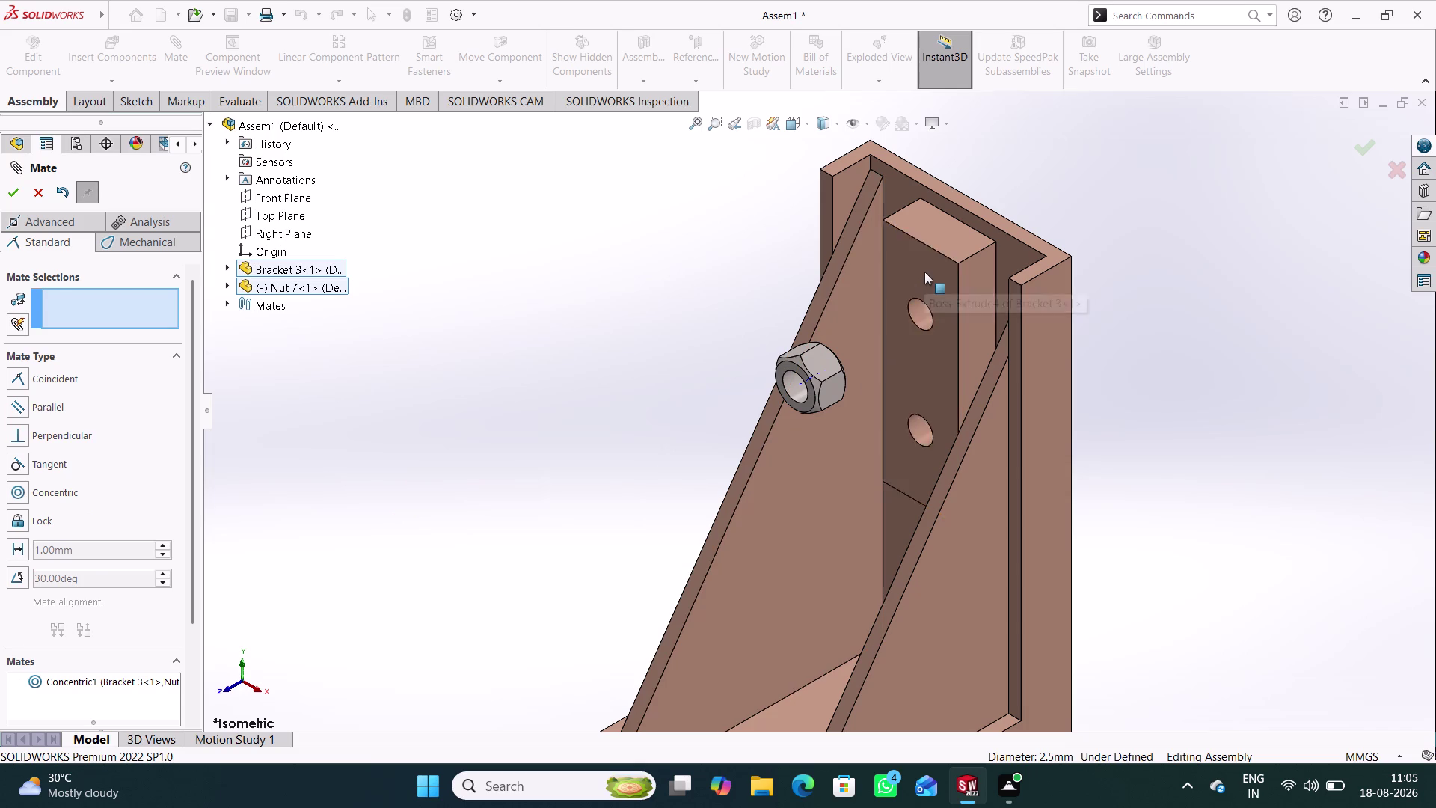
middle_drag(764, 295, 664, 378)
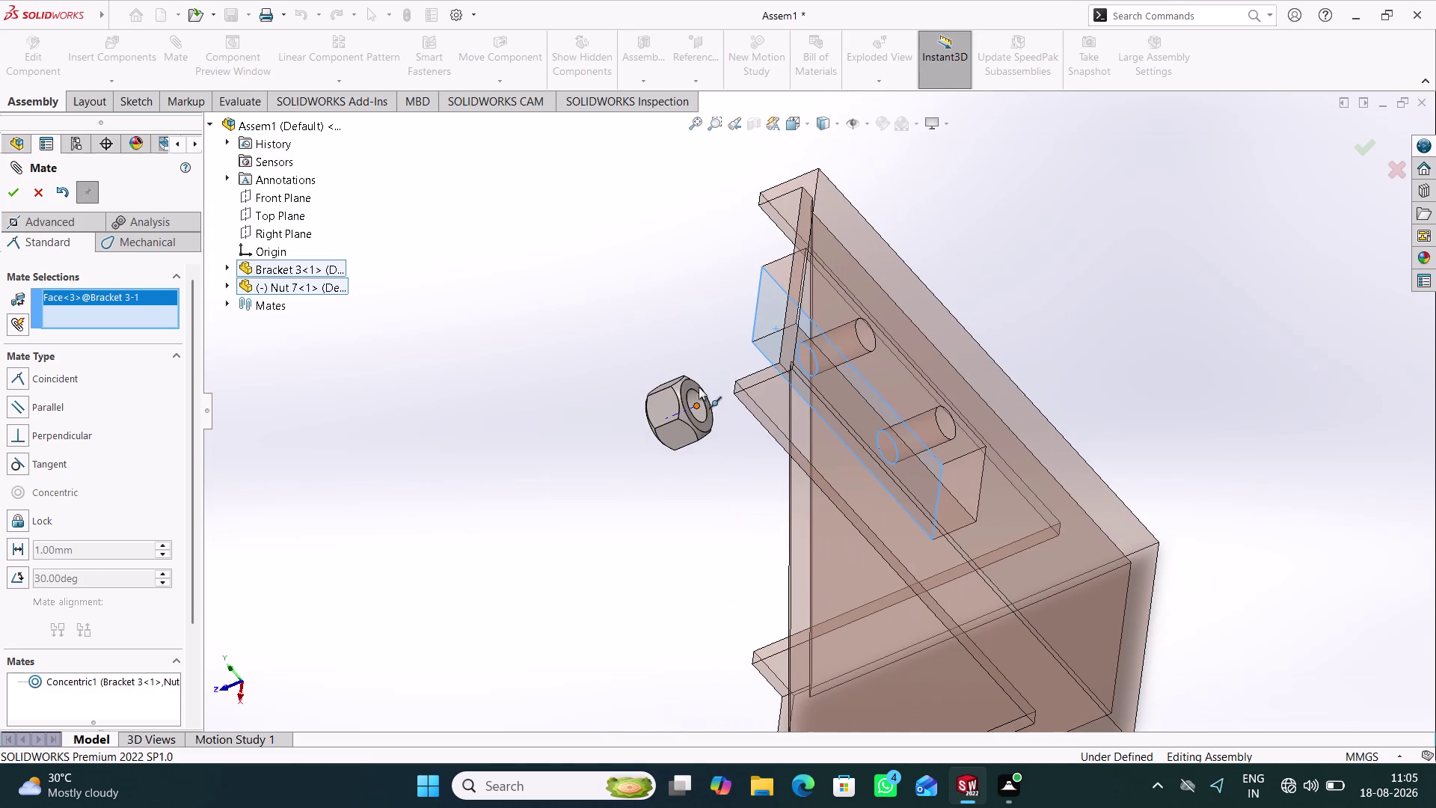
click(688, 383)
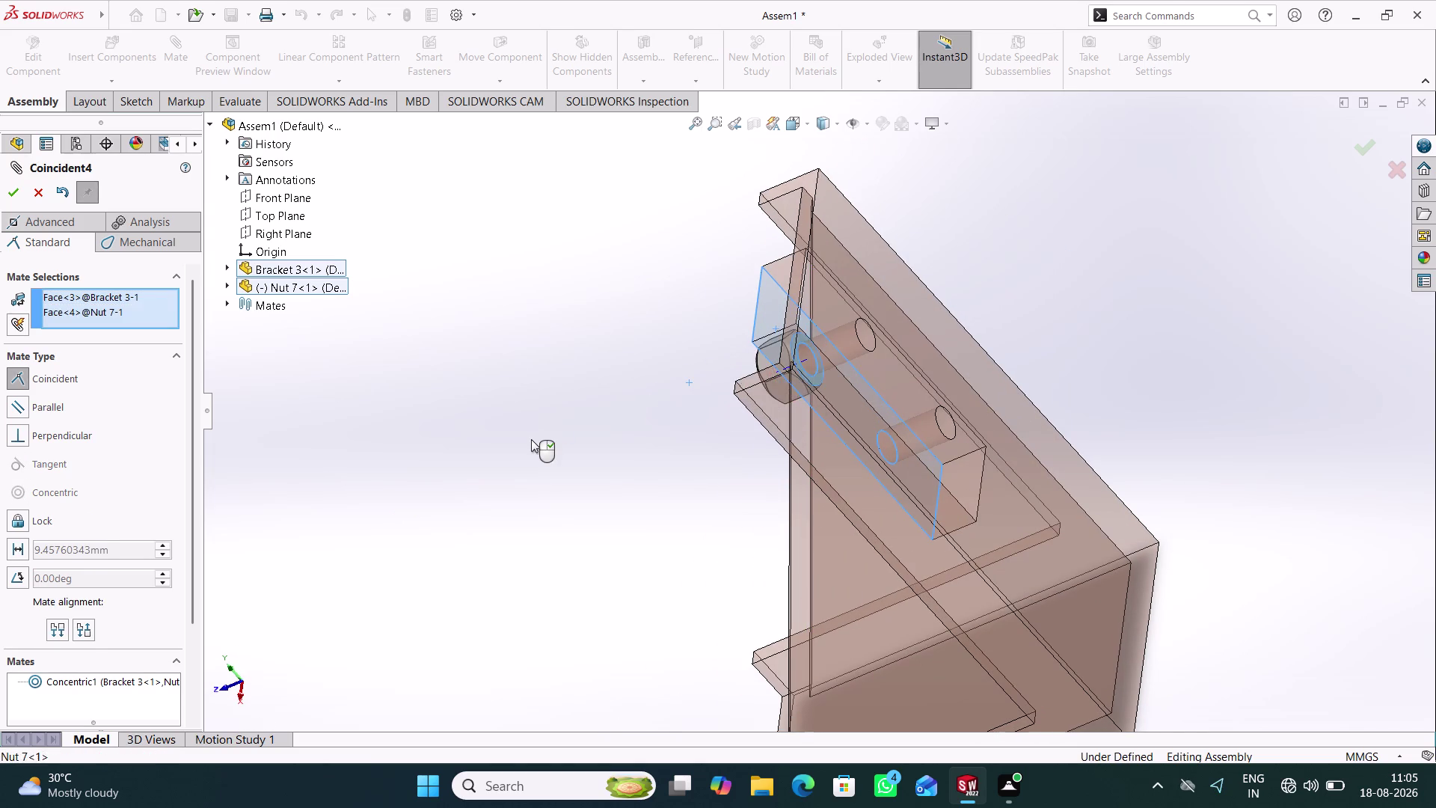
middle_drag(531, 439, 586, 429)
click(504, 463)
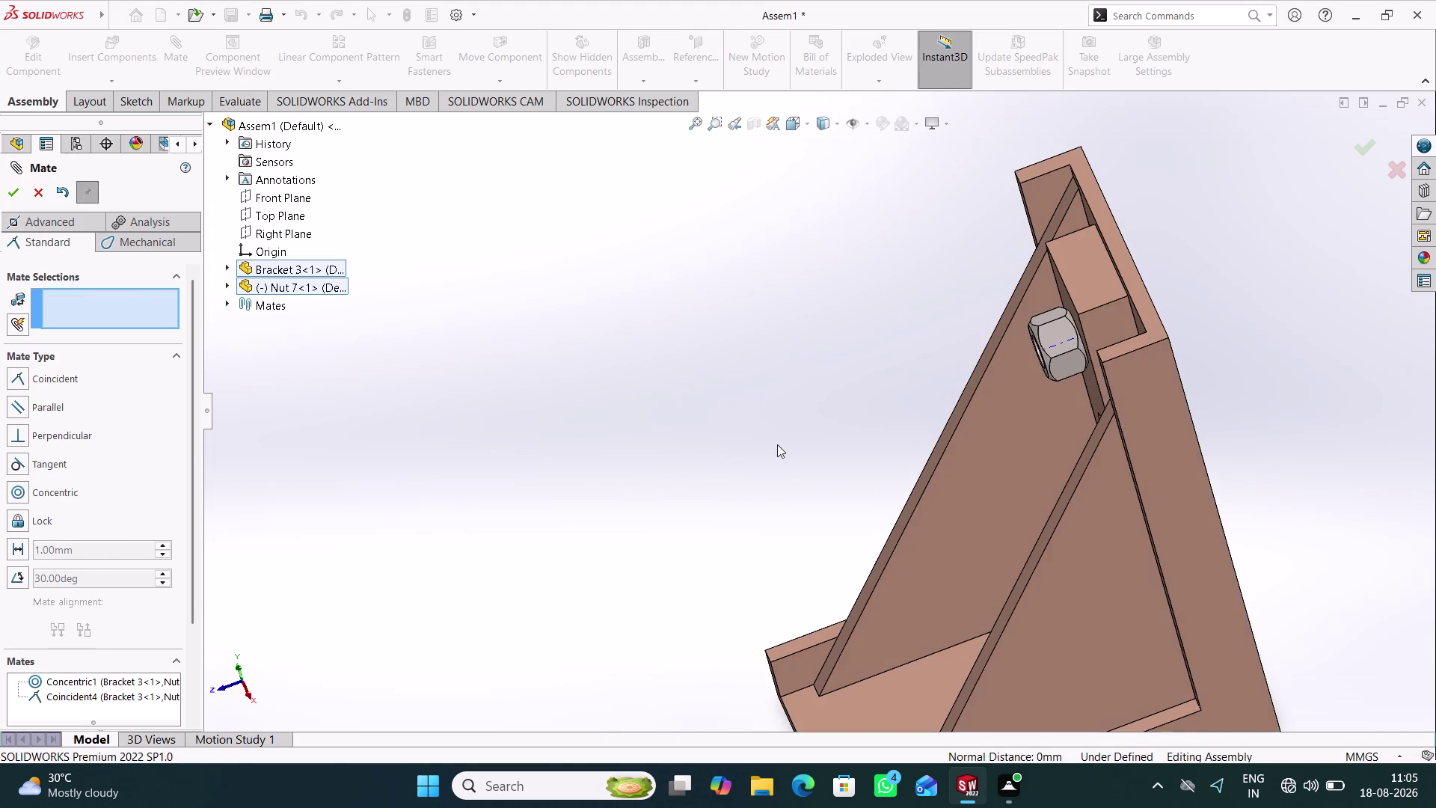
middle_drag(777, 445, 876, 303)
scroll(up, 3)
scroll(down, 3)
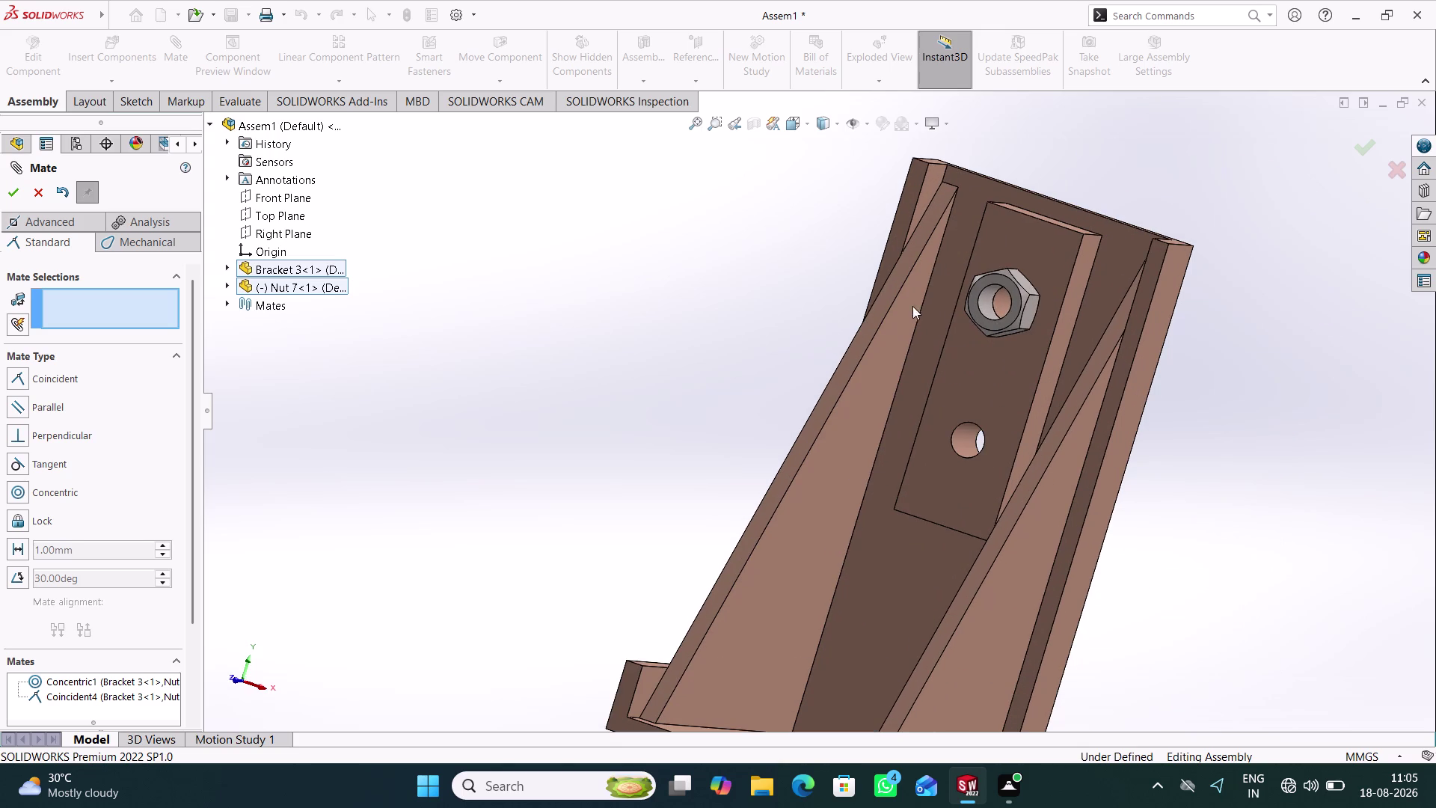
middle_drag(746, 290, 683, 306)
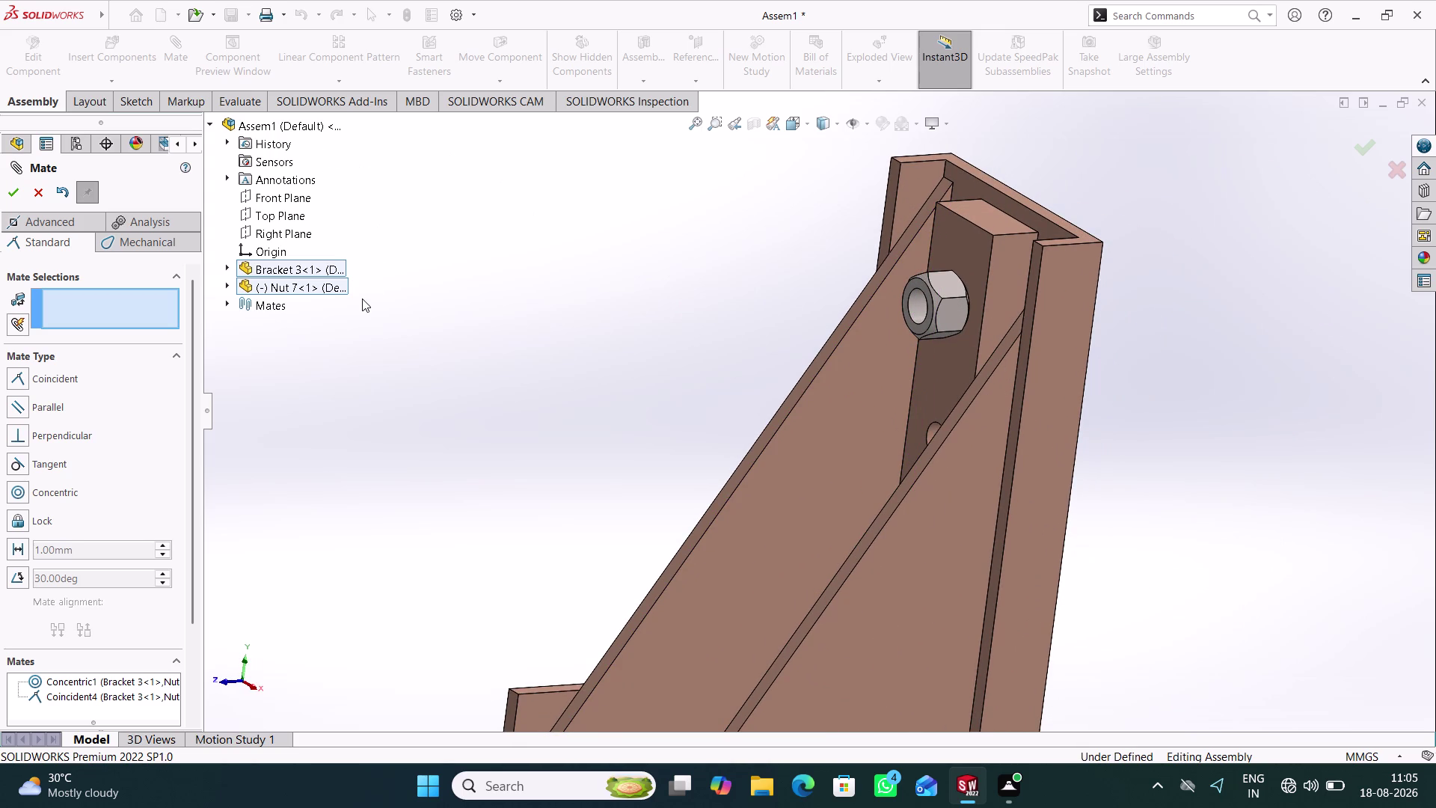
click(226, 282)
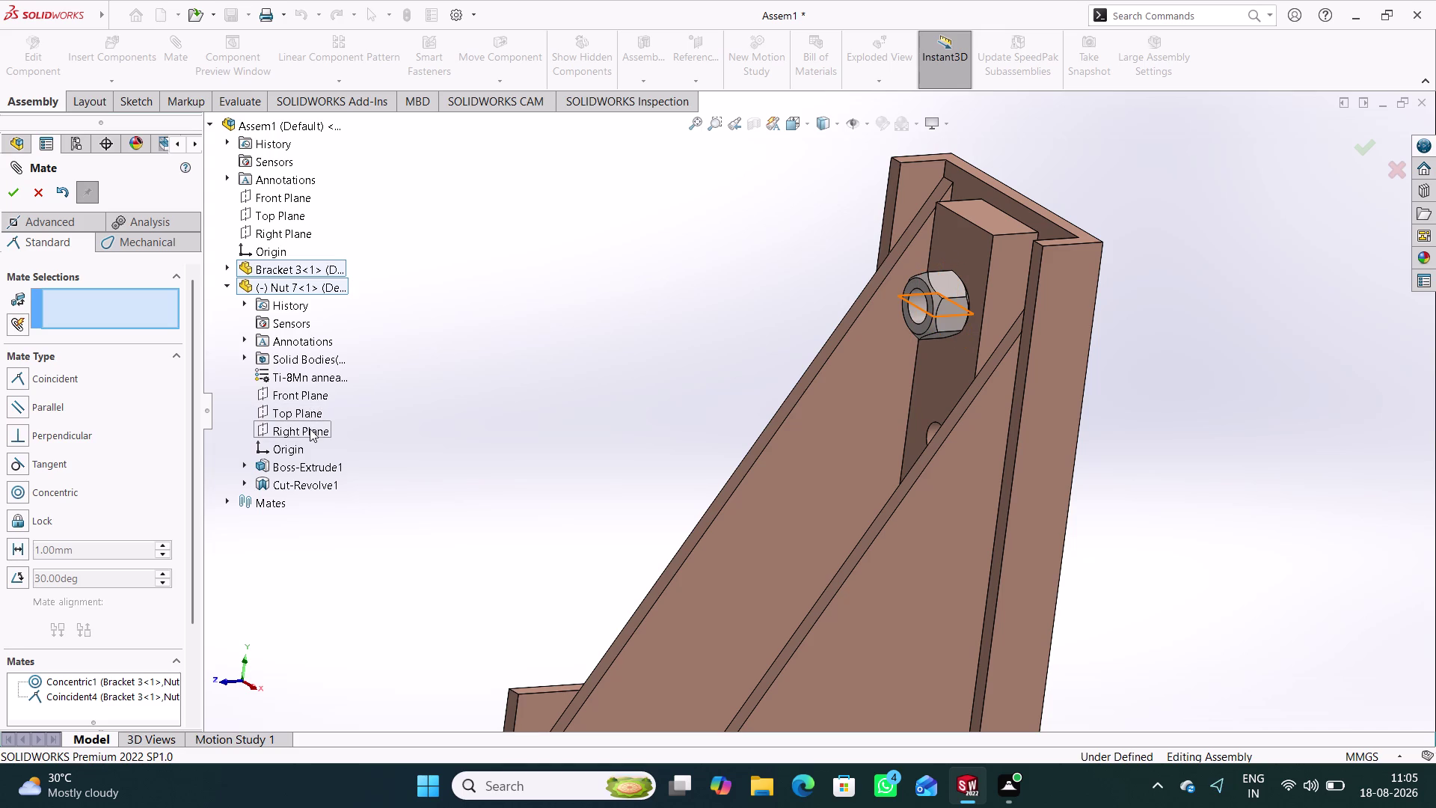
Make Nut 7's Right Plane parallel to the assembly Top Plane.
click(310, 428)
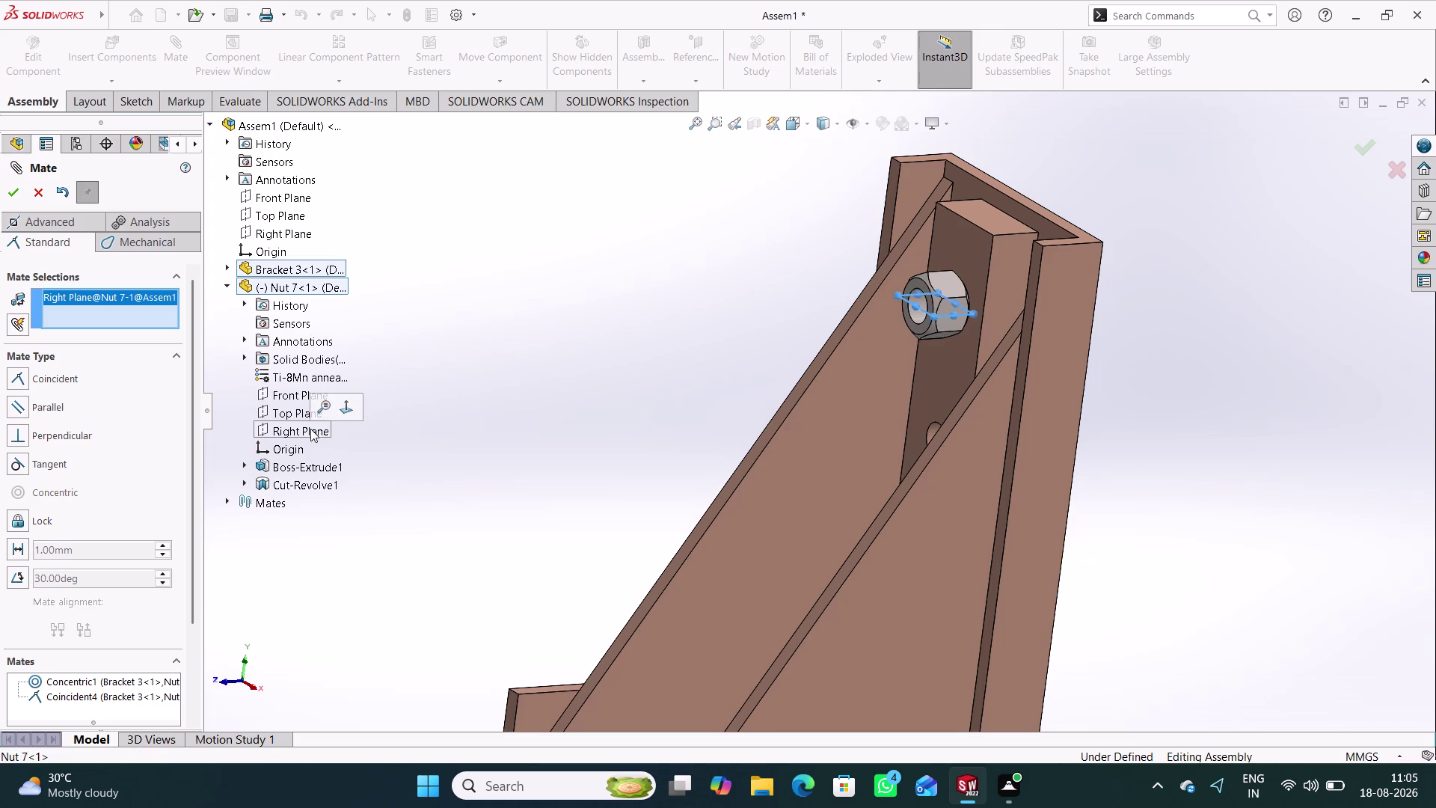
click(290, 220)
click(481, 319)
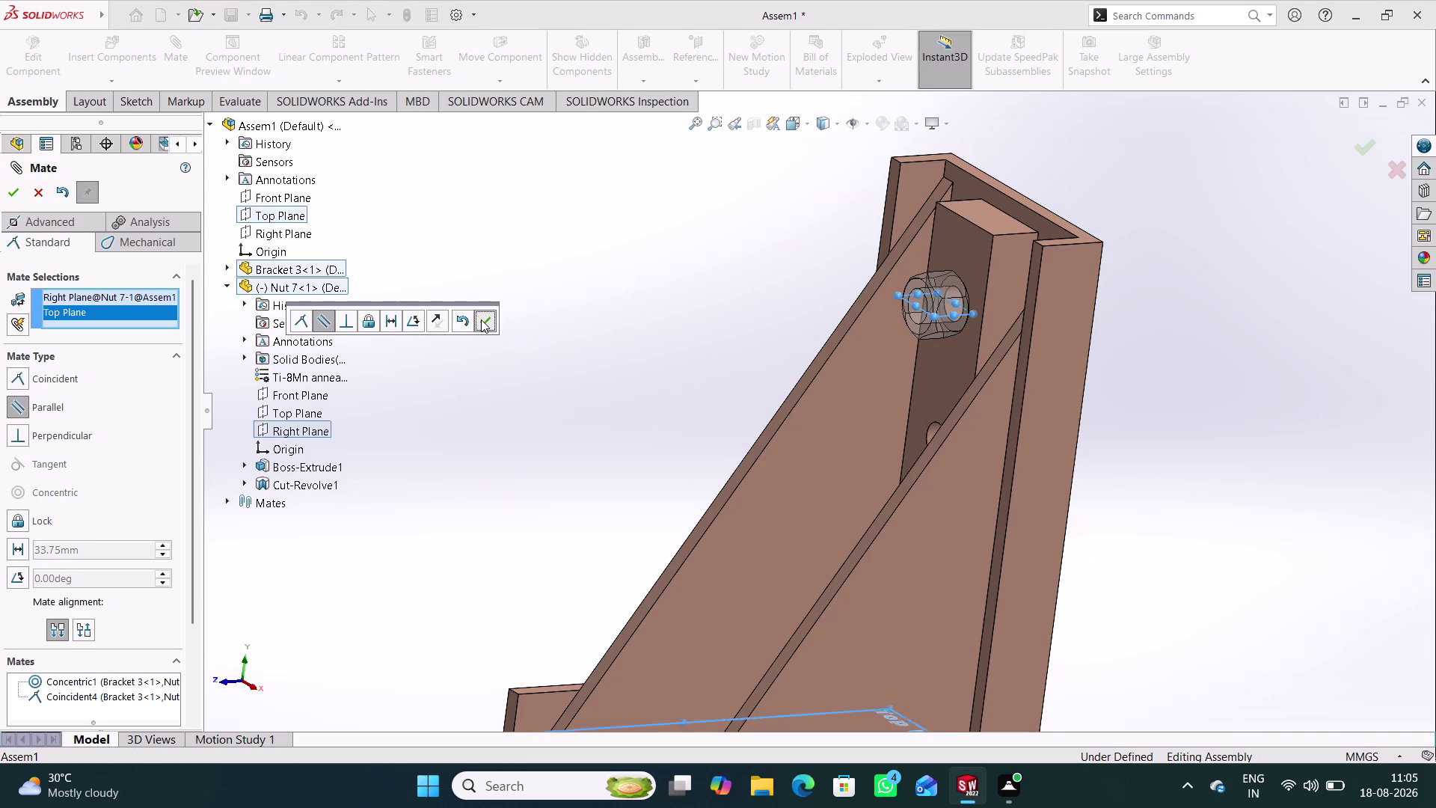
click(35, 189)
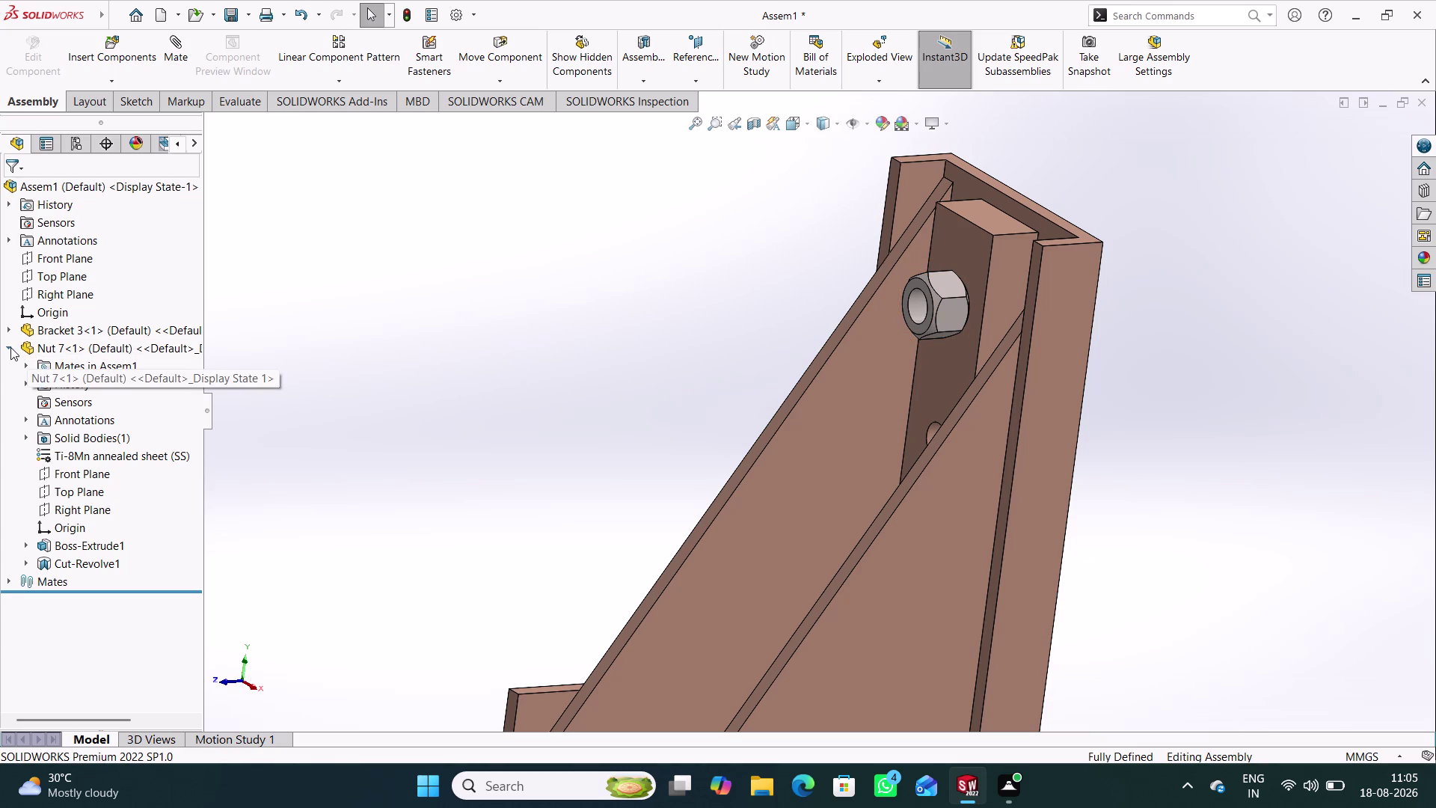
click(9, 346)
middle_drag(544, 406, 565, 403)
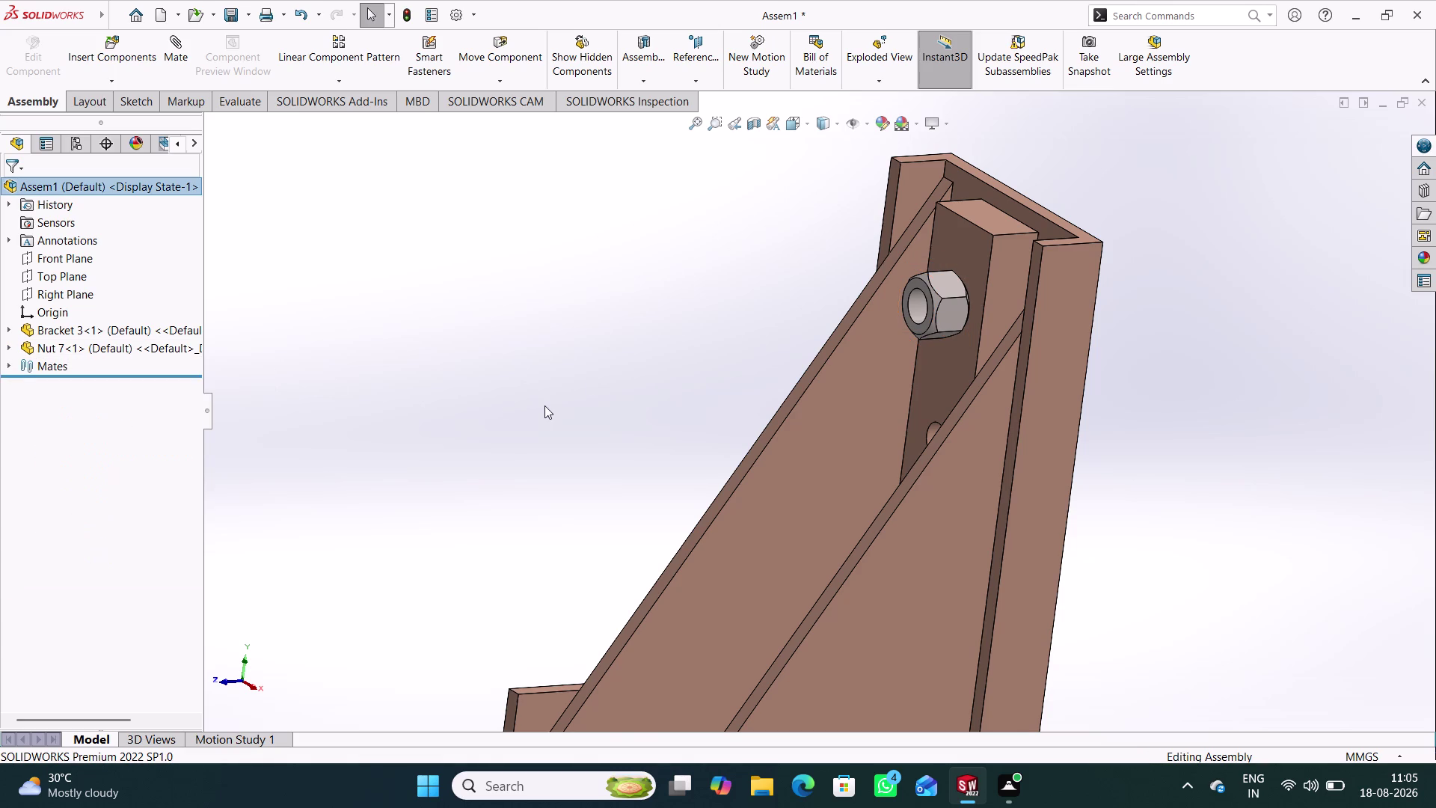
middle_drag(564, 403, 560, 434)
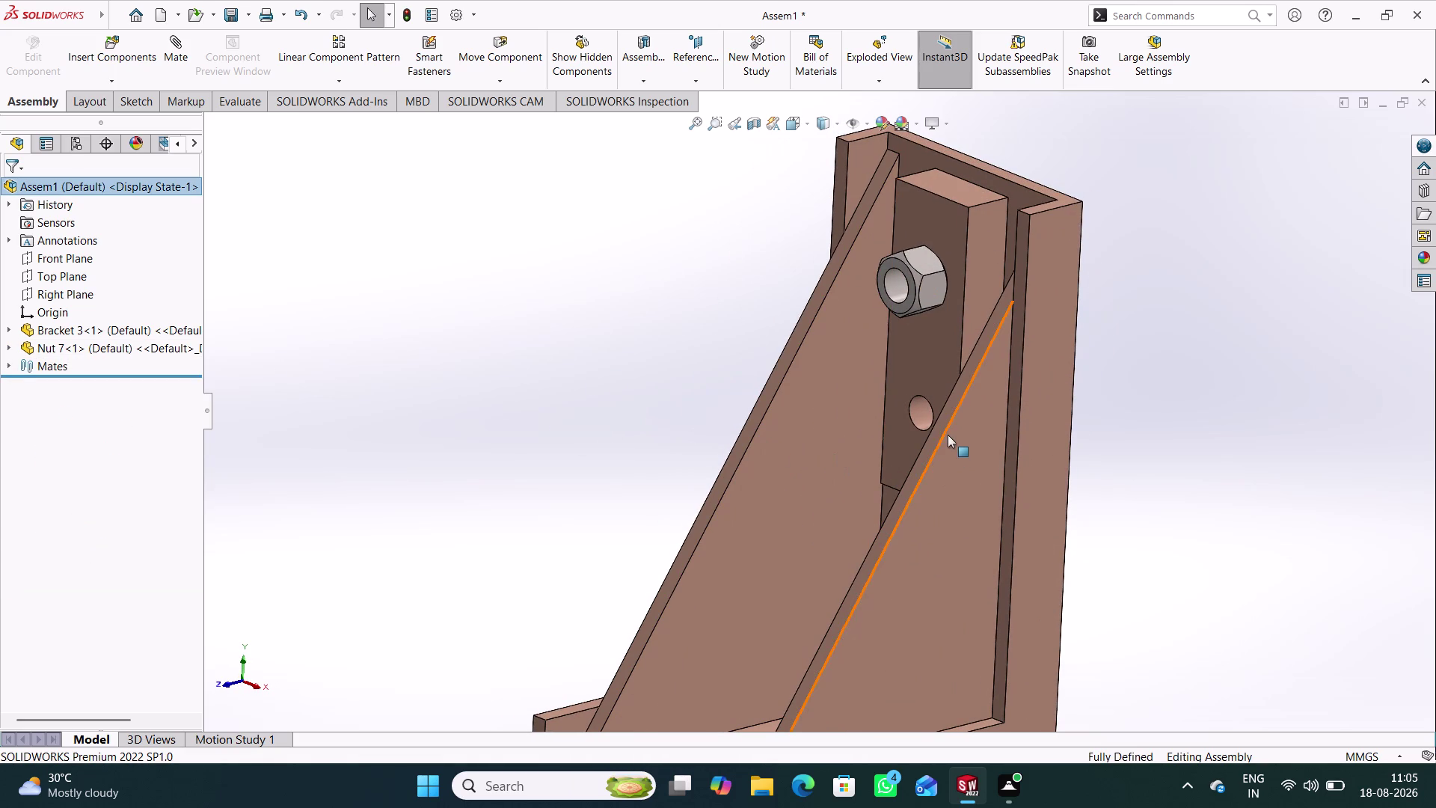
scroll(up, 3)
scroll(down, 3)
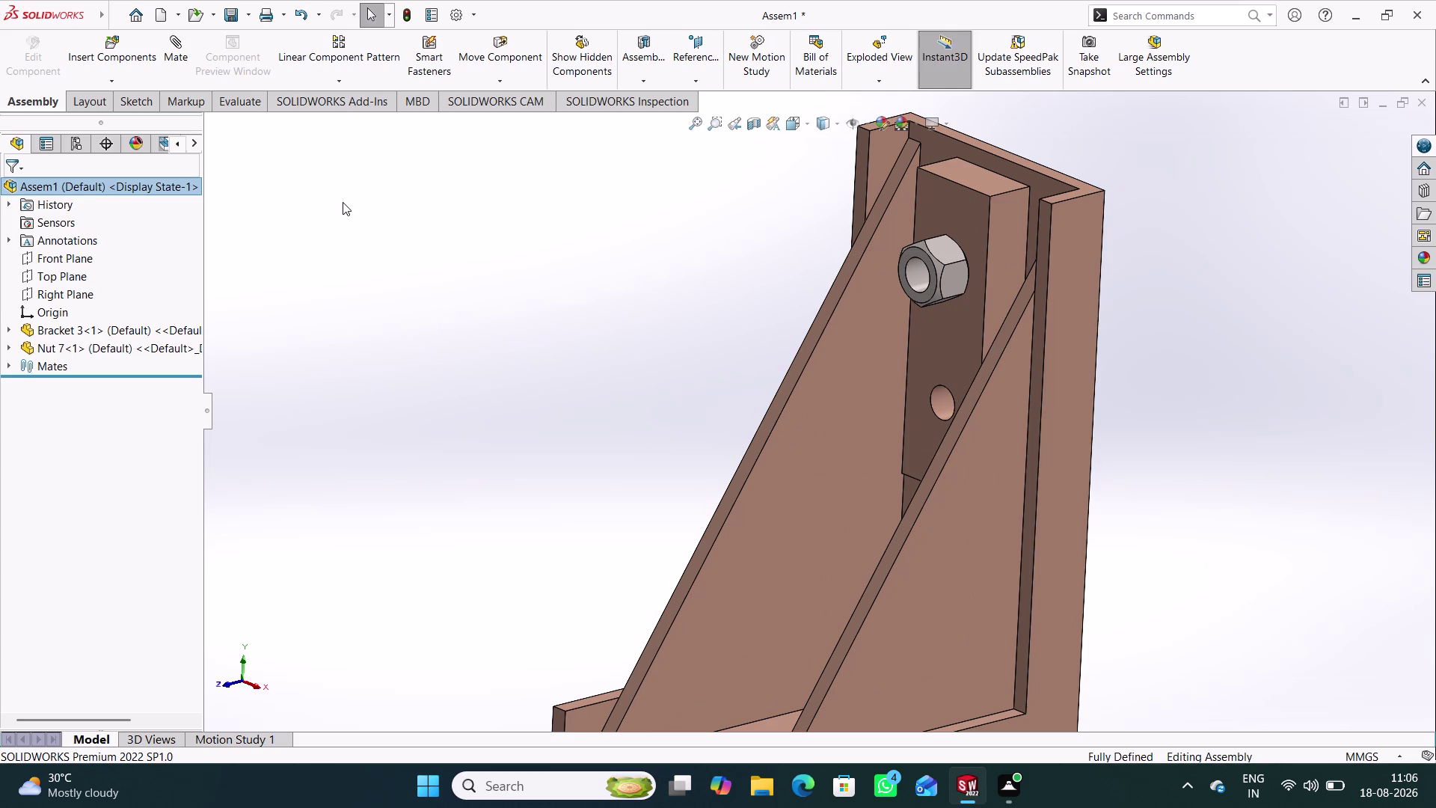
click(126, 62)
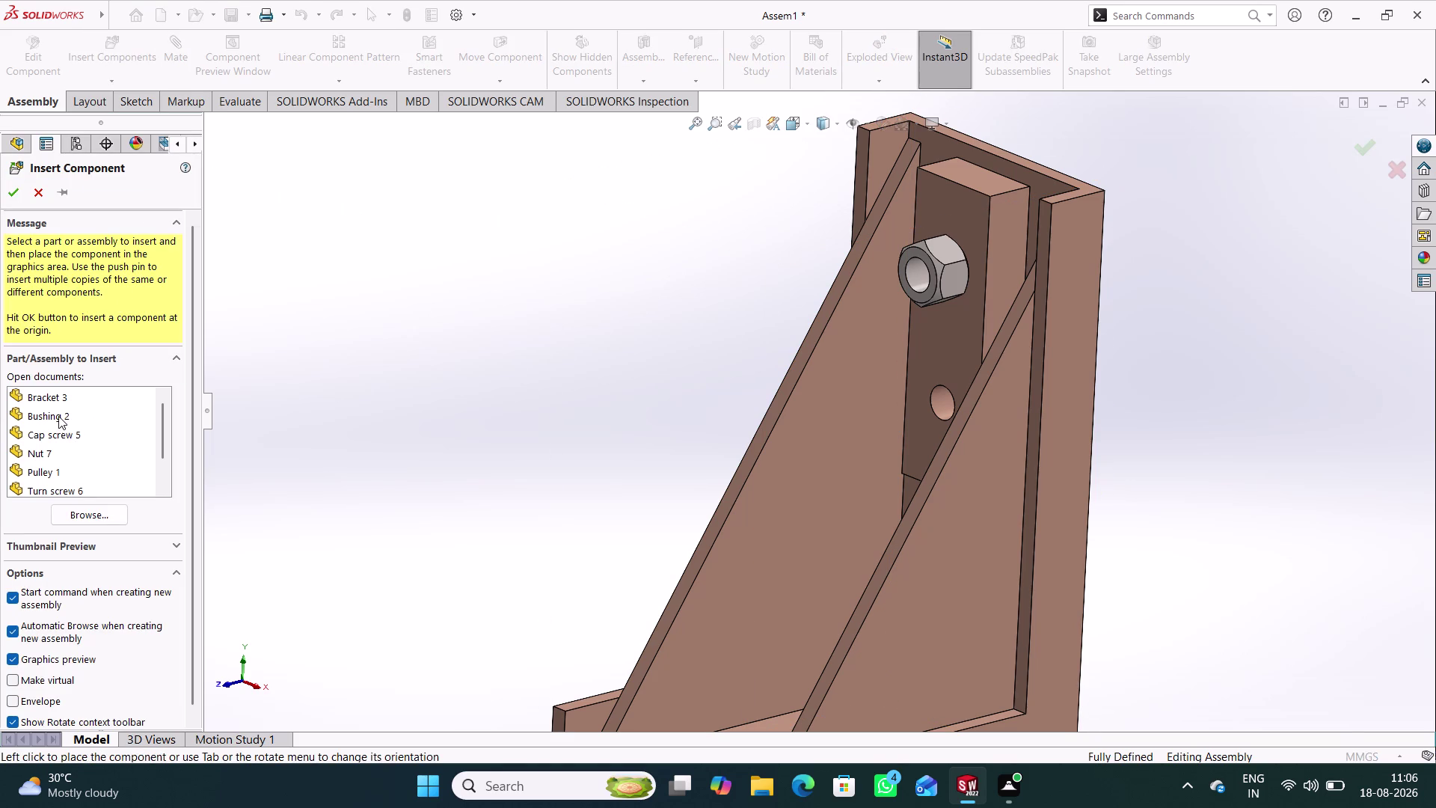
Insert Bushing 2 into the assembly.
click(58, 416)
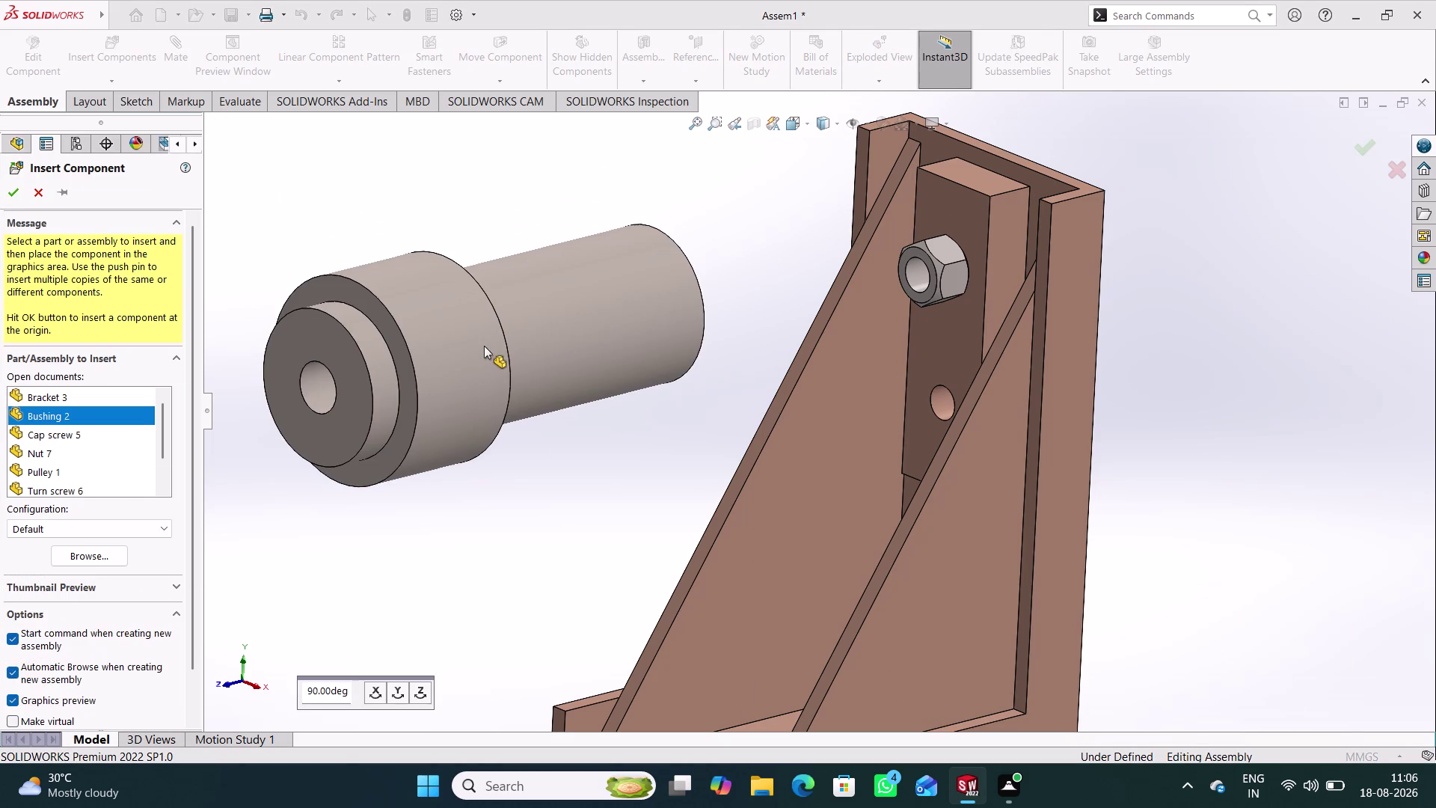
click(484, 346)
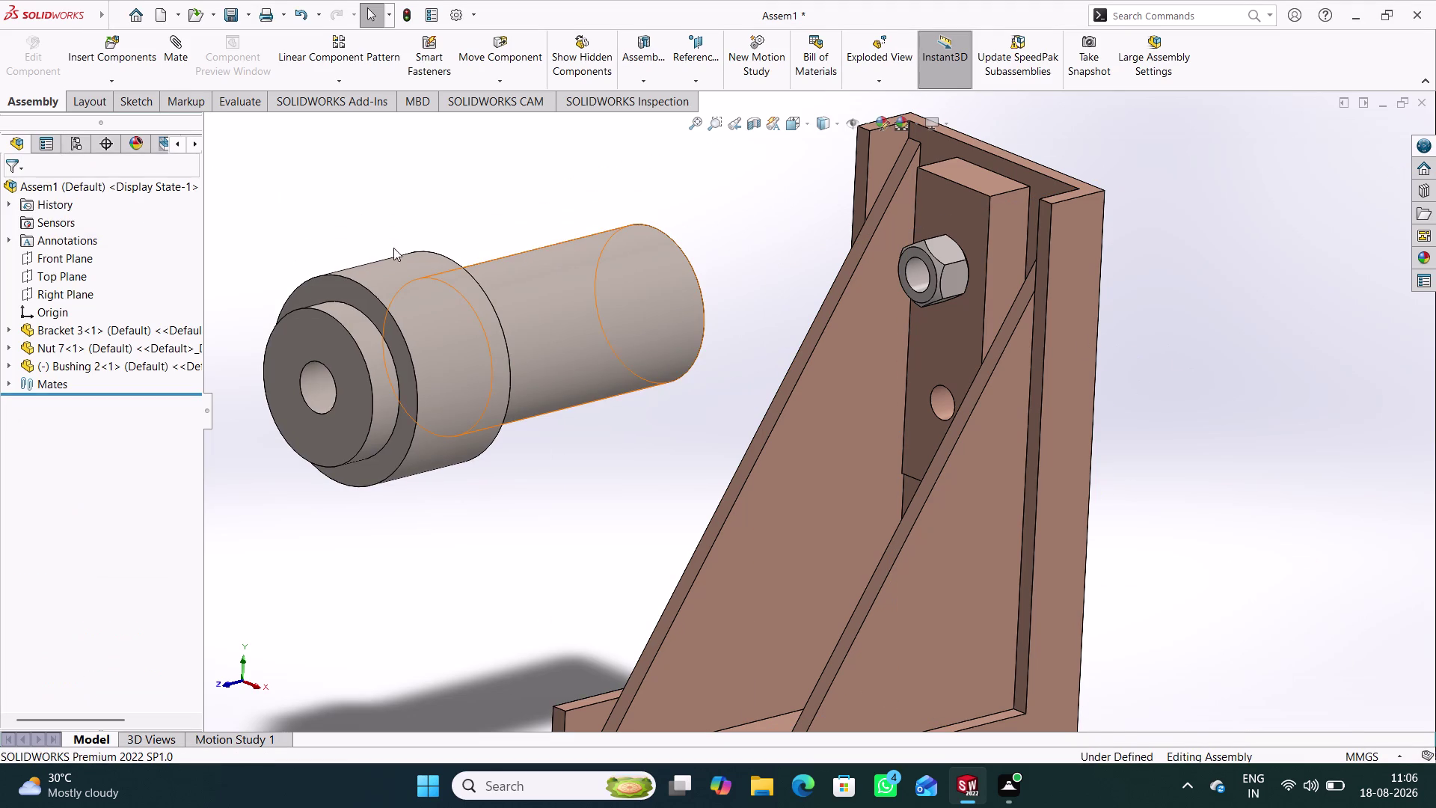
click(181, 47)
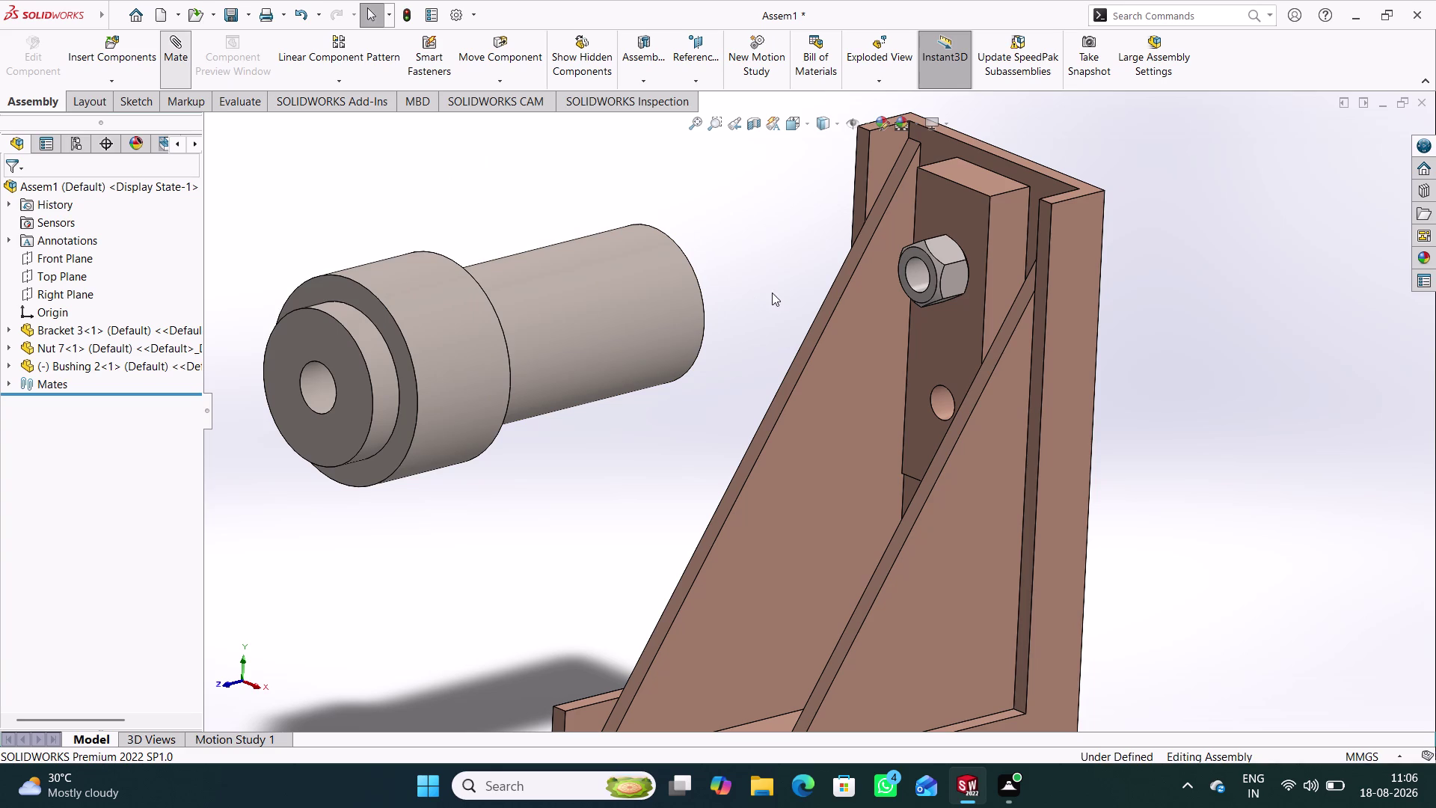
Mate the bushing's axis concentric with the nut.
click(913, 272)
middle_drag(793, 218, 655, 328)
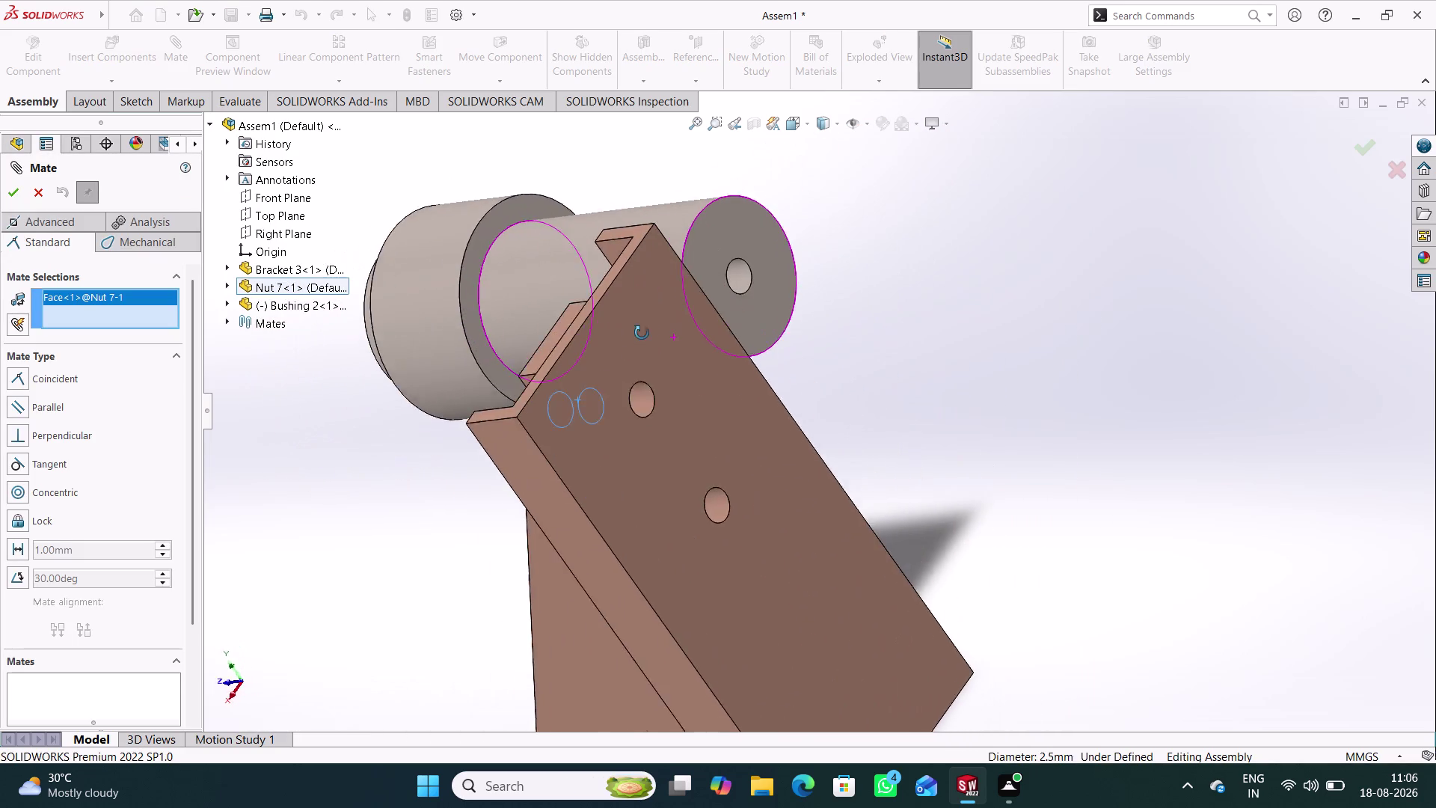
middle_drag(654, 327, 612, 340)
click(739, 275)
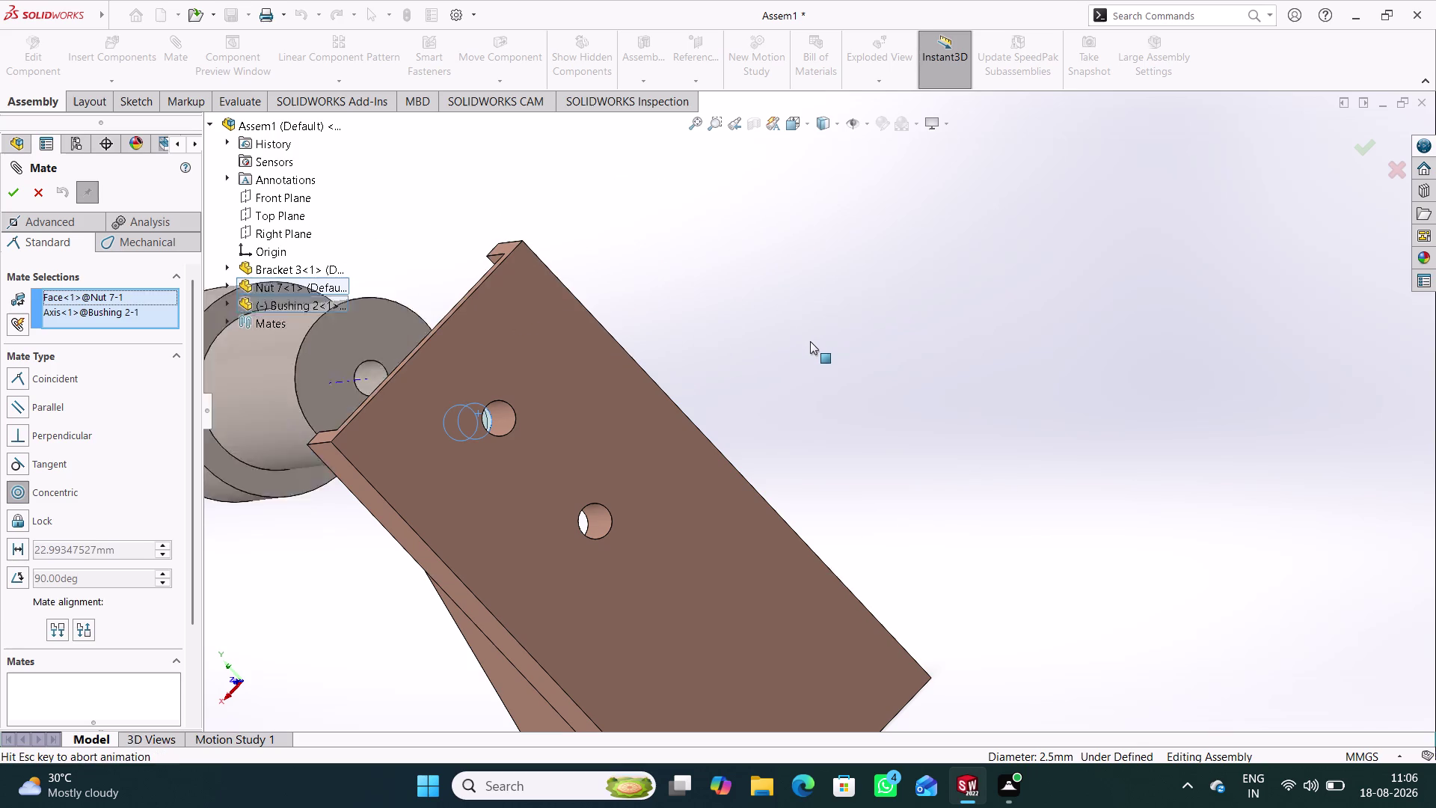
middle_drag(805, 344, 878, 315)
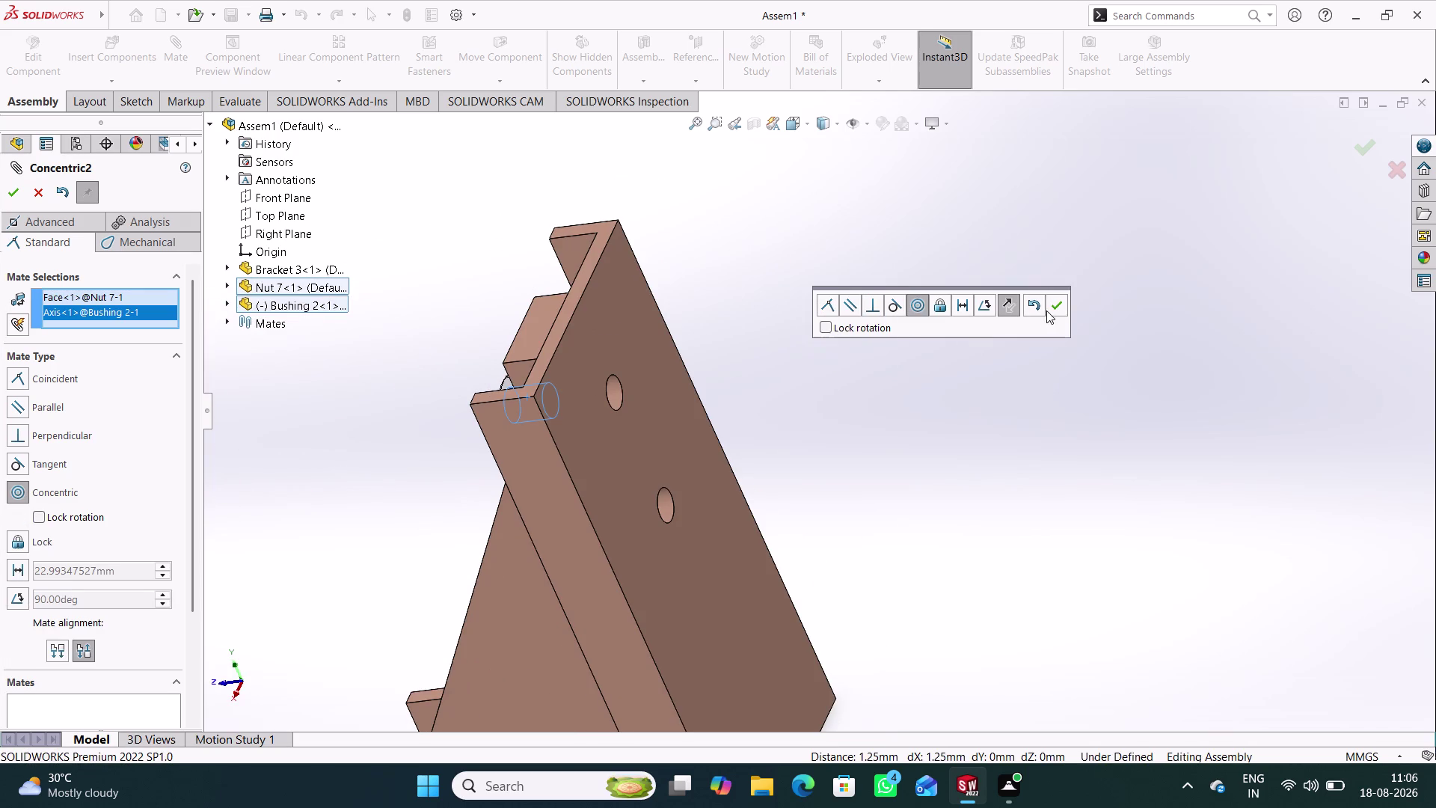
click(1047, 311)
scroll(up, 3)
scroll(up, 3)
middle_drag(500, 417, 508, 405)
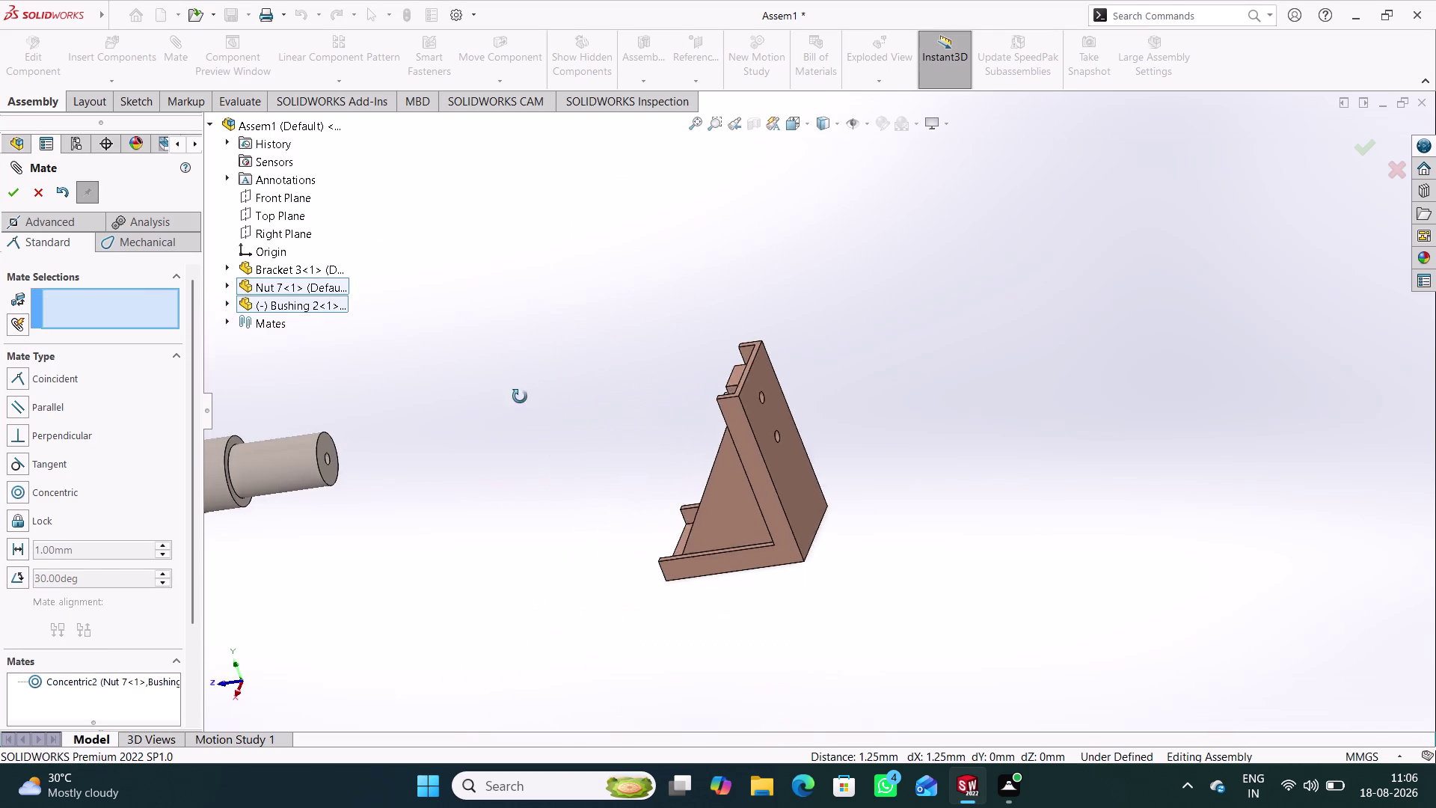
middle_drag(508, 405, 596, 365)
scroll(down, 3)
scroll(down, 3)
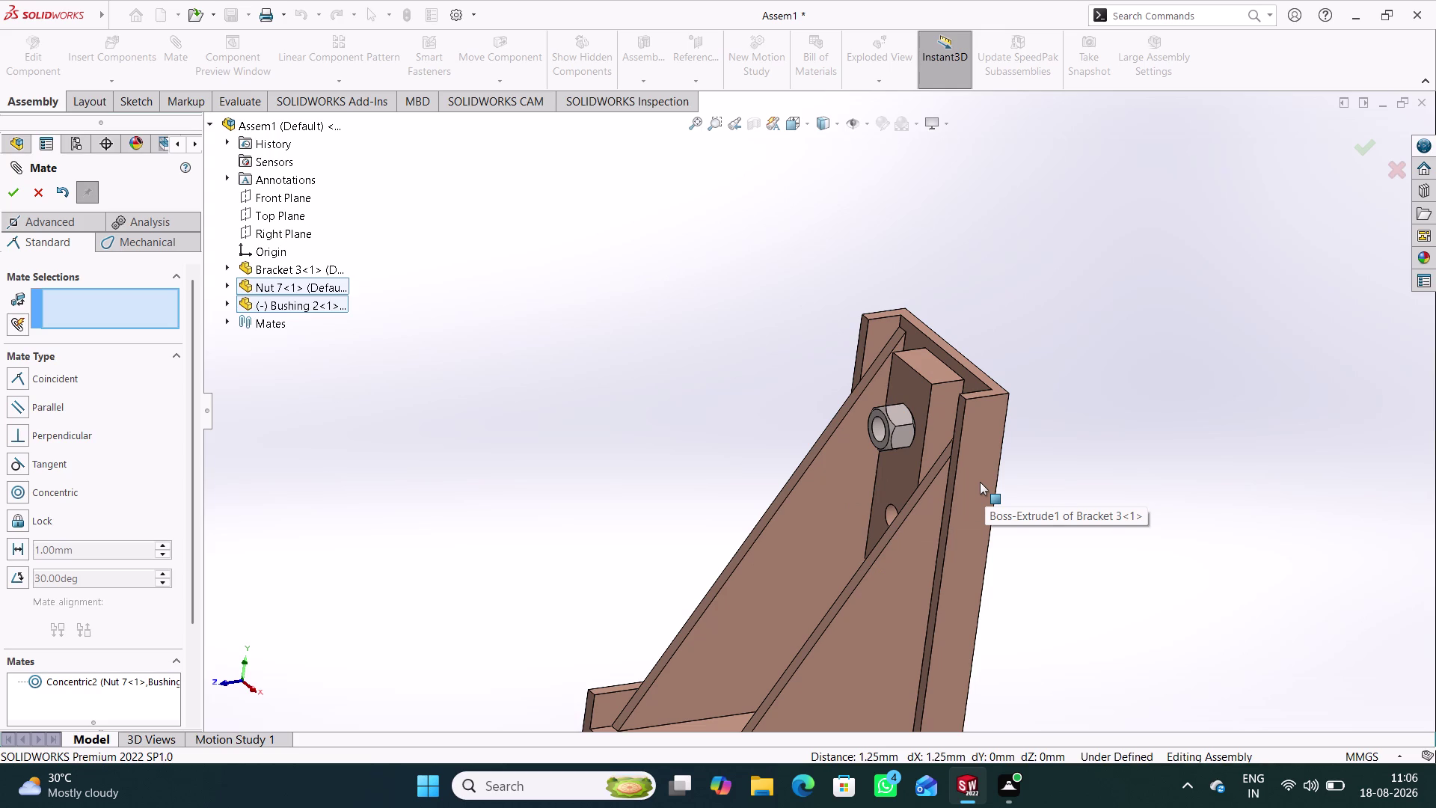
Drag the bushing up beside the bracket, next to the nut.
middle_drag(657, 448, 601, 422)
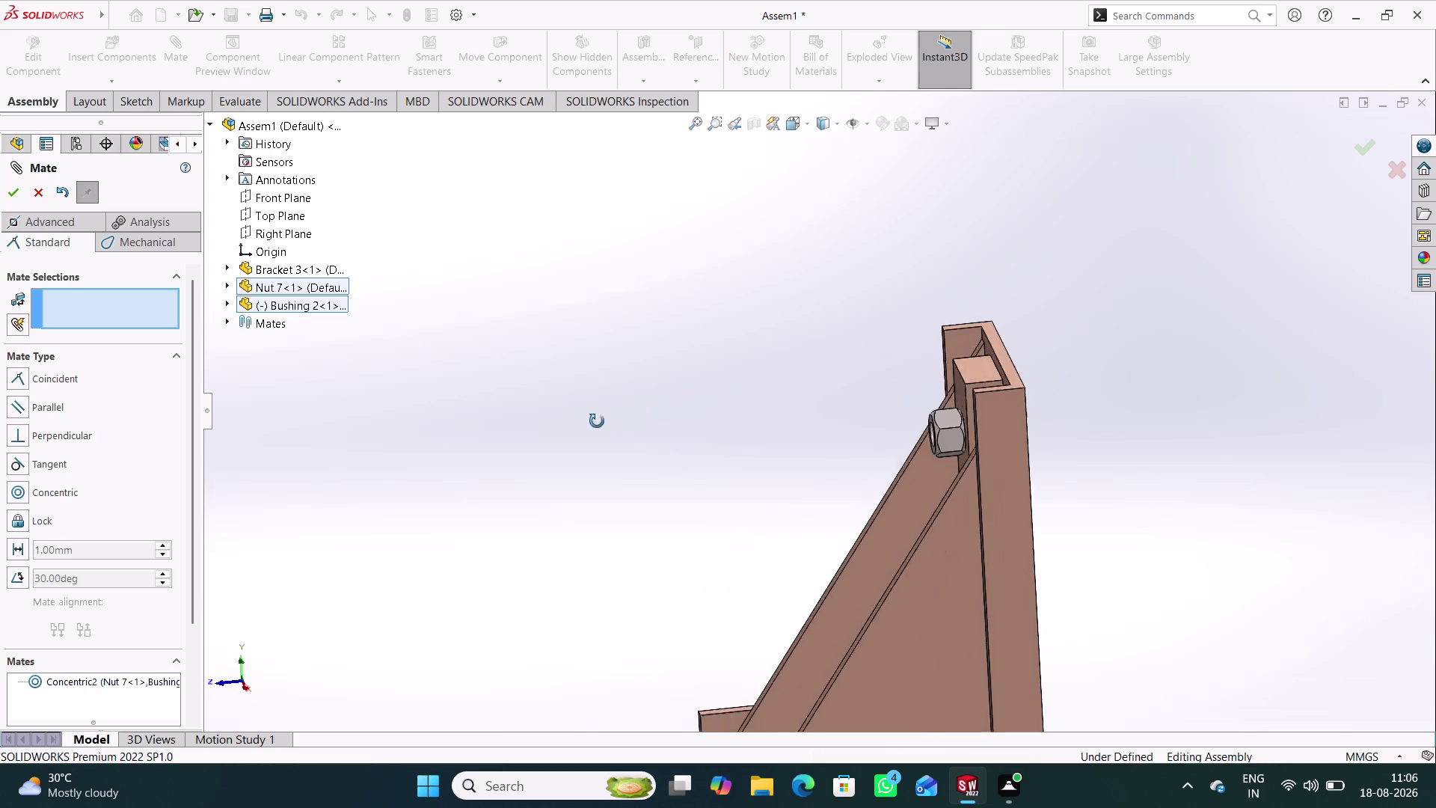
middle_drag(601, 422, 572, 416)
scroll(up, 3)
drag(241, 486, 388, 493)
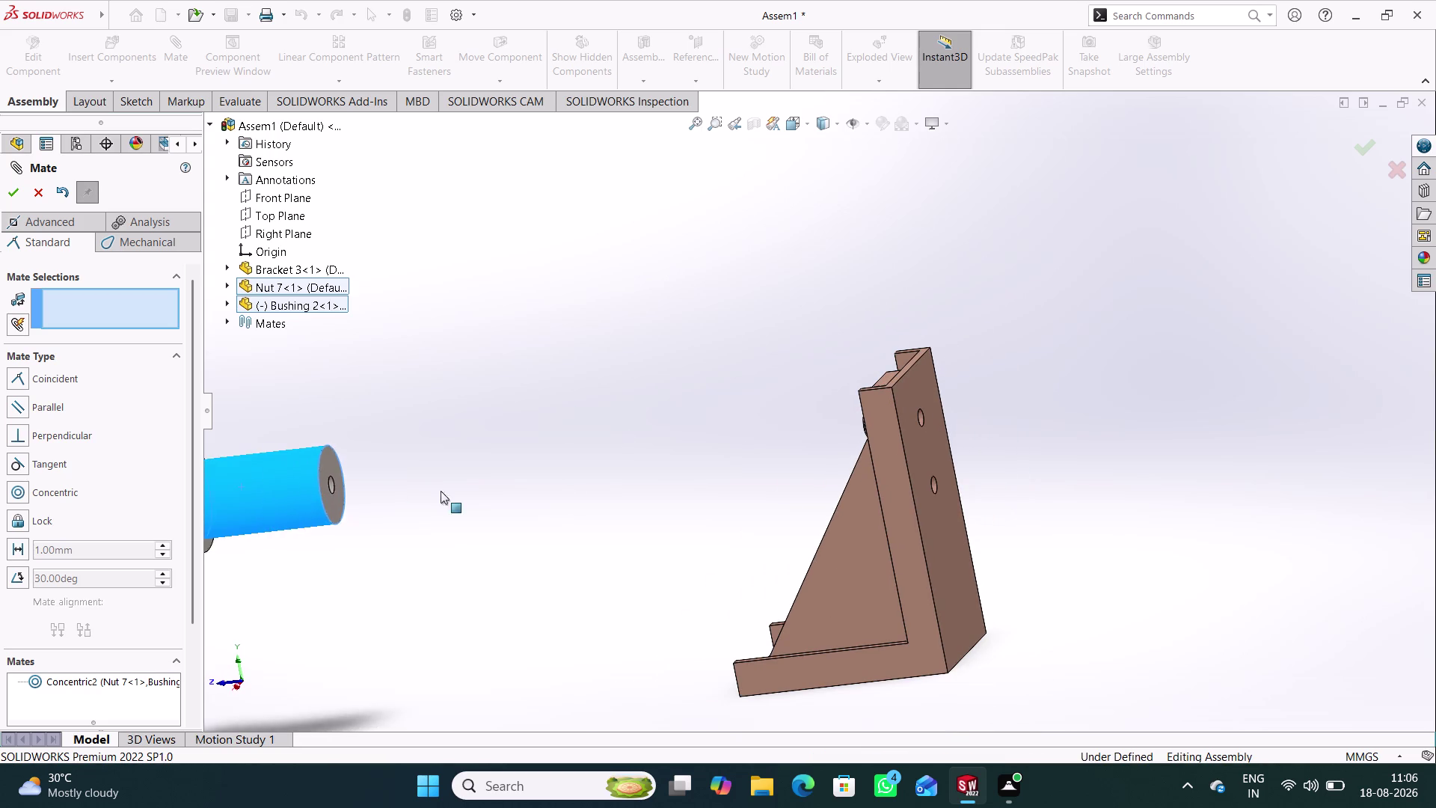
drag(388, 493, 883, 464)
middle_drag(642, 526, 673, 509)
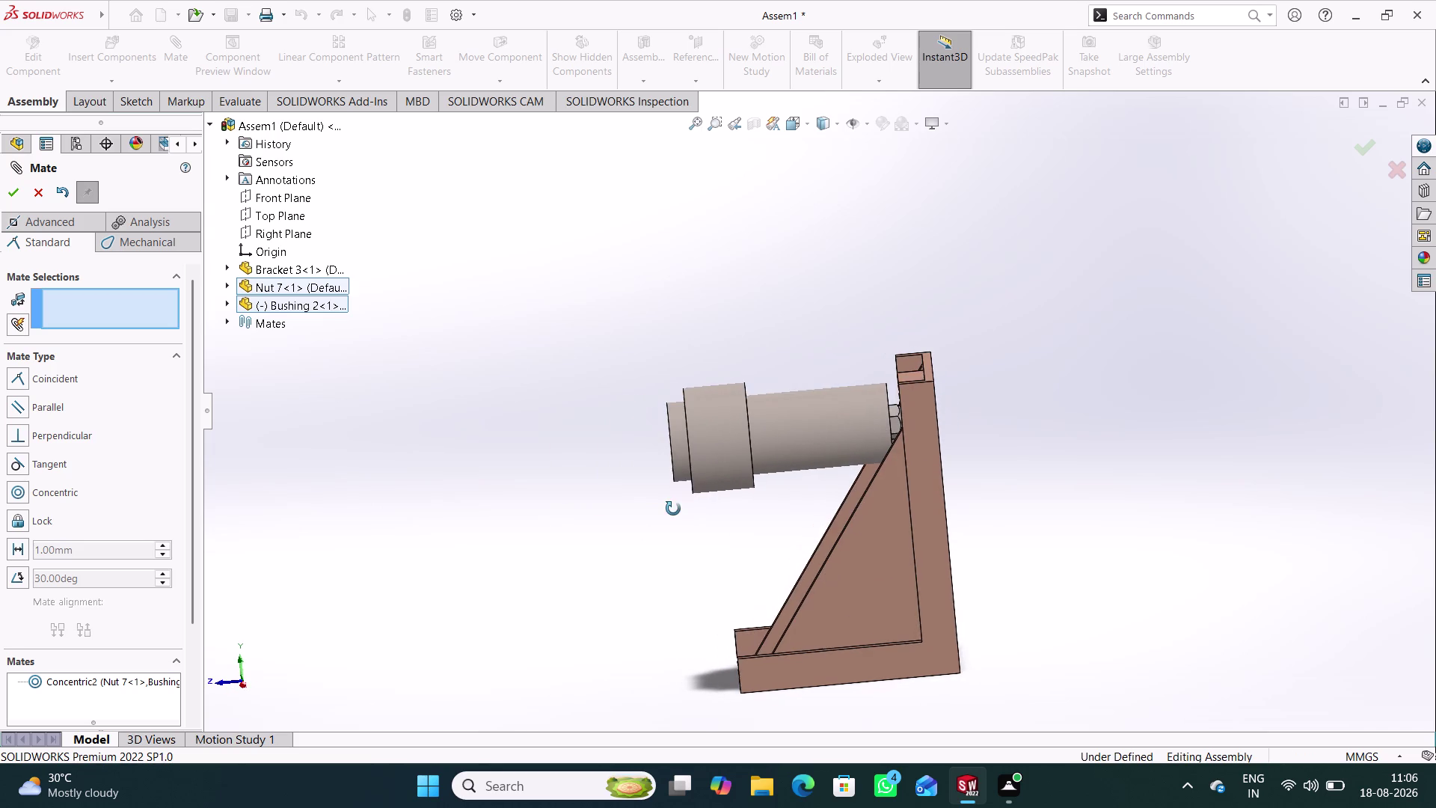
middle_drag(673, 509, 673, 509)
scroll(down, 3)
scroll(down, 3)
middle_drag(947, 418, 927, 495)
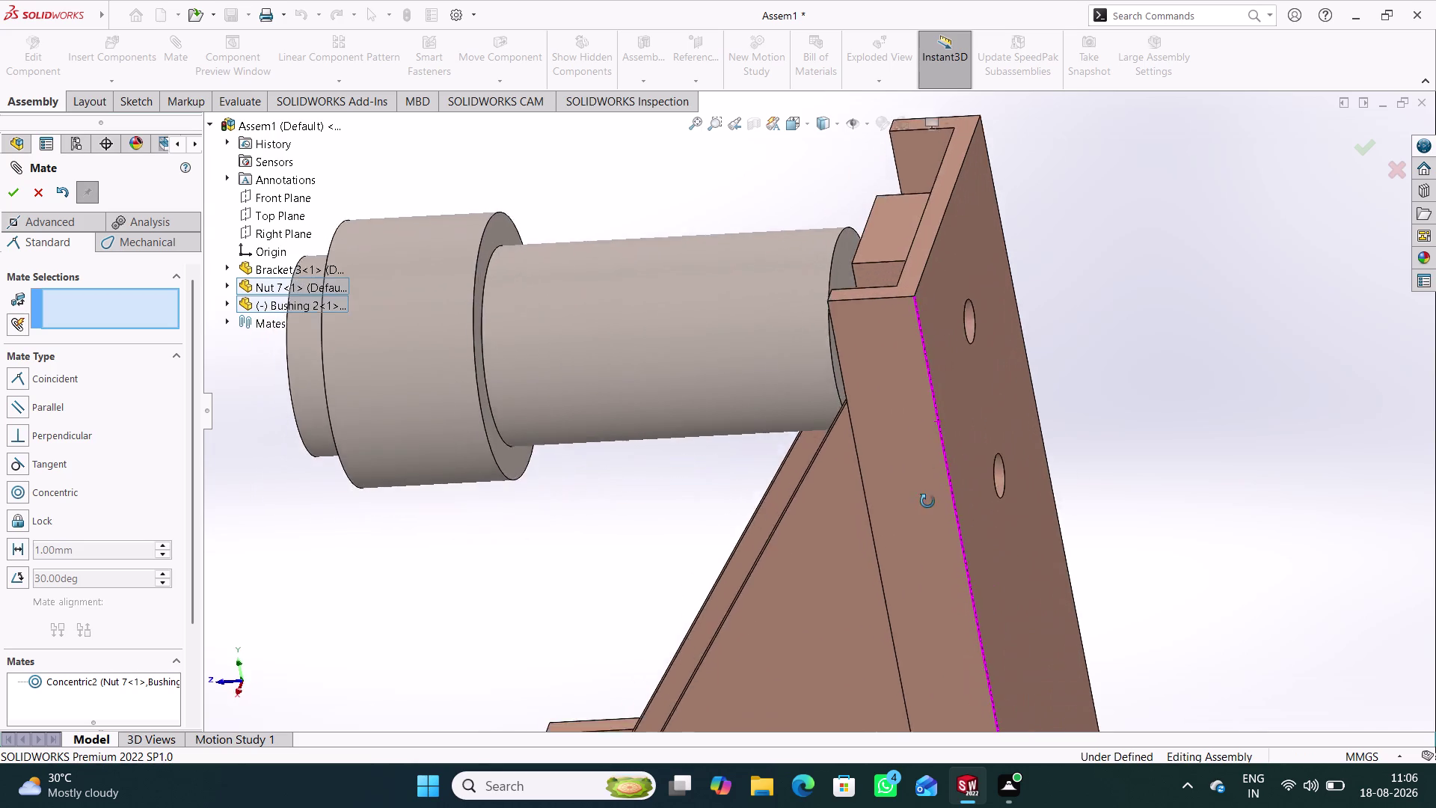
middle_drag(927, 496, 946, 616)
drag(767, 312, 678, 305)
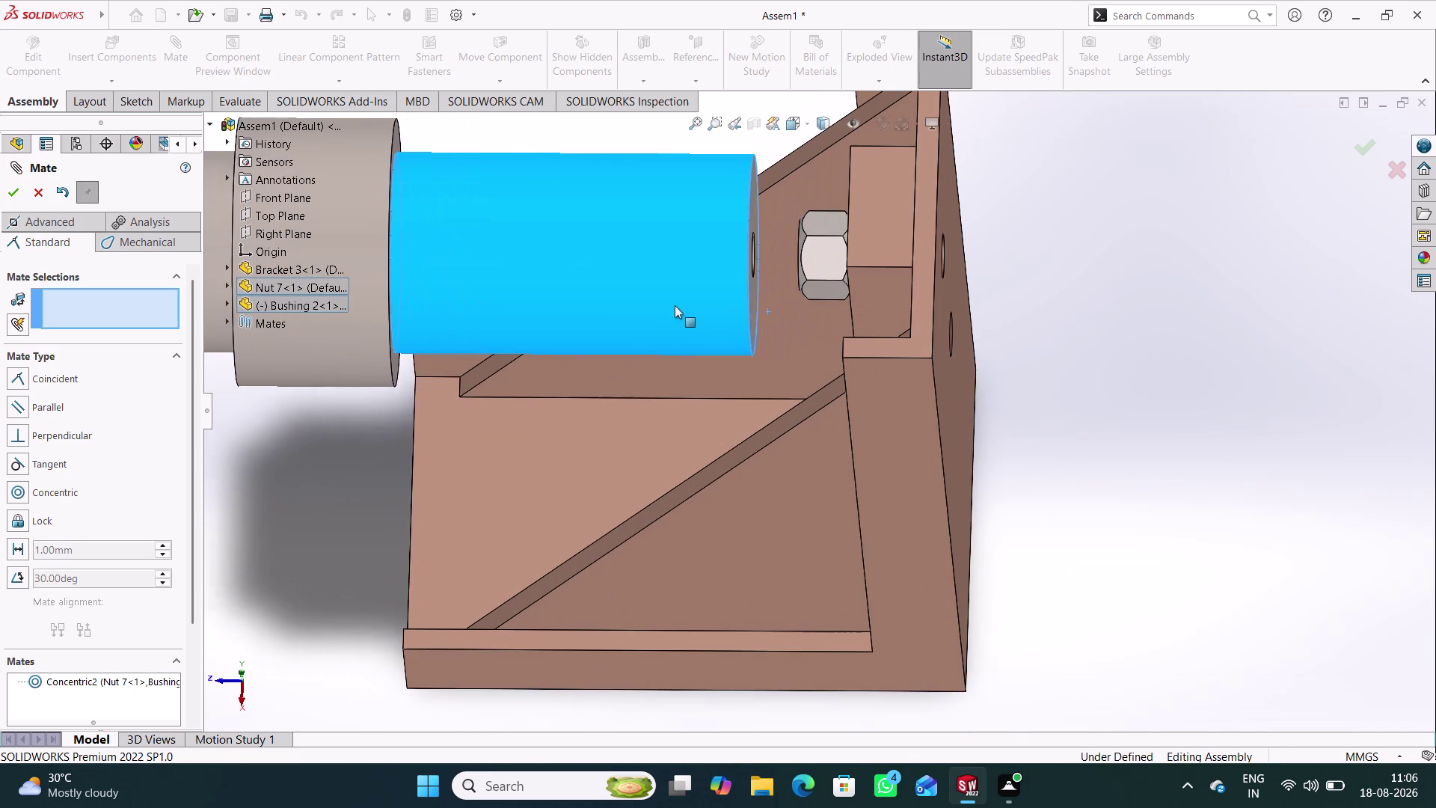
drag(678, 305, 667, 305)
middle_drag(751, 317, 771, 341)
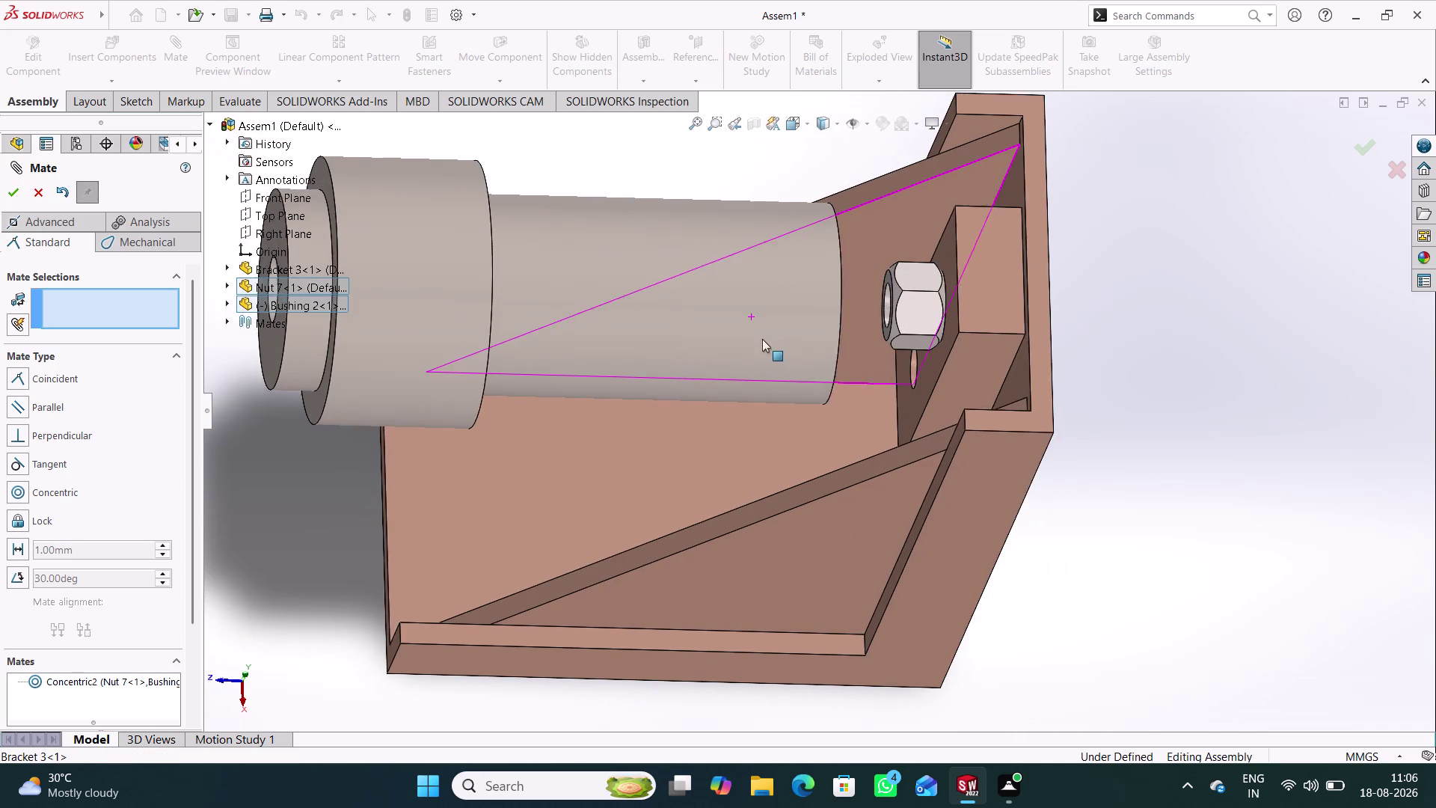
drag(712, 303, 801, 314)
middle_drag(1018, 523, 1039, 411)
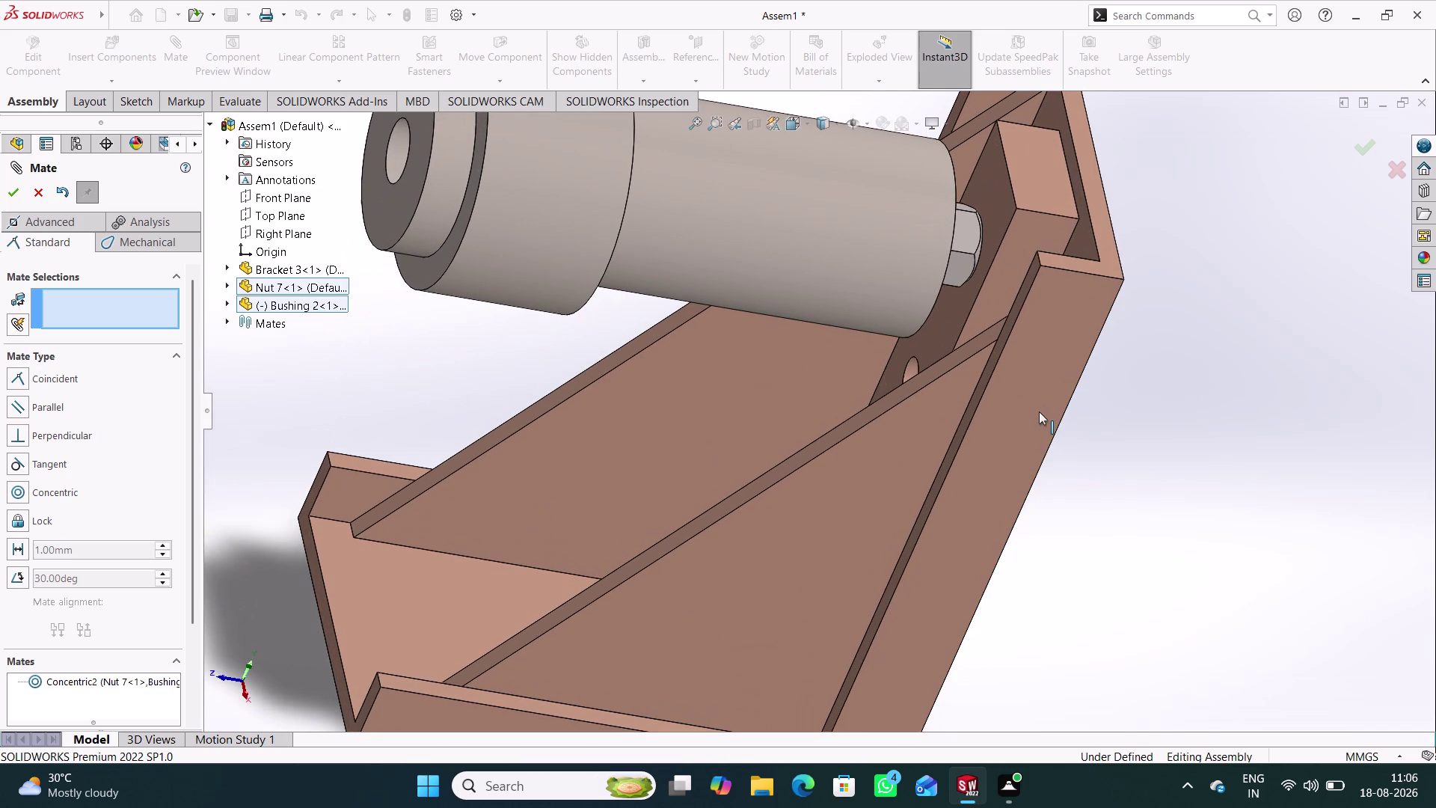
Switch to isometric view, move the bushing away, and select the nut's outer face.
key(ctrl+7)
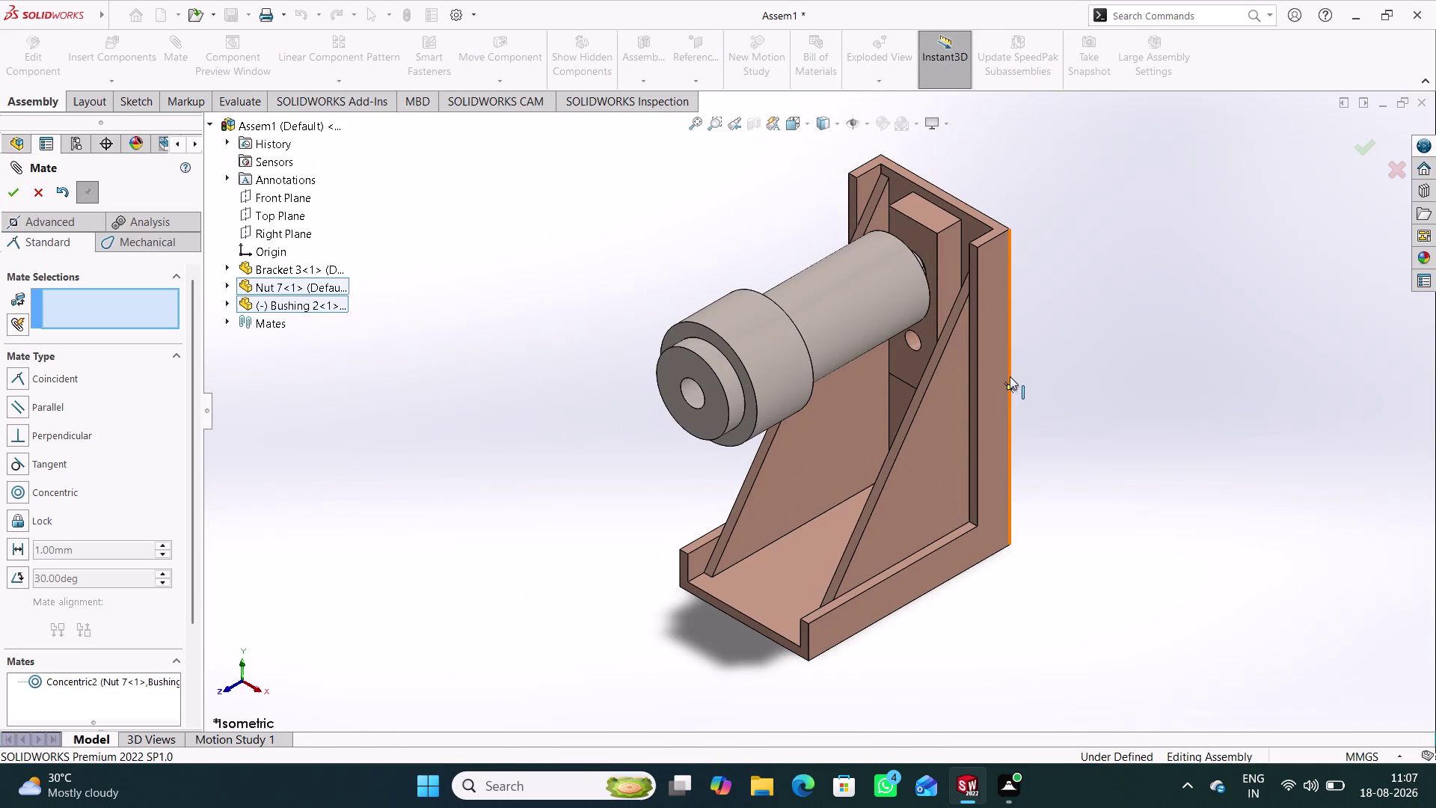
middle_drag(1074, 485, 1021, 500)
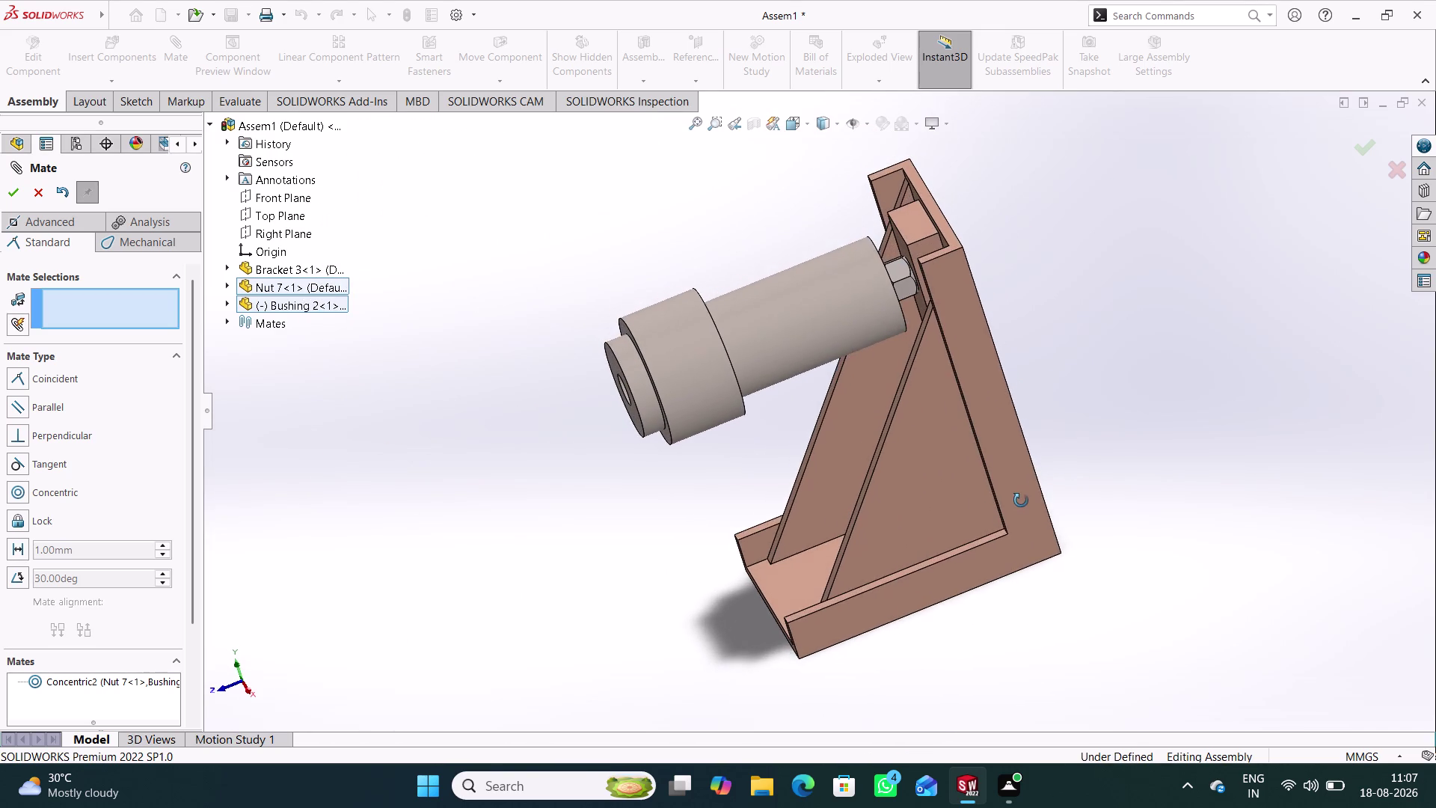
middle_drag(1021, 500, 1021, 497)
drag(817, 305, 698, 343)
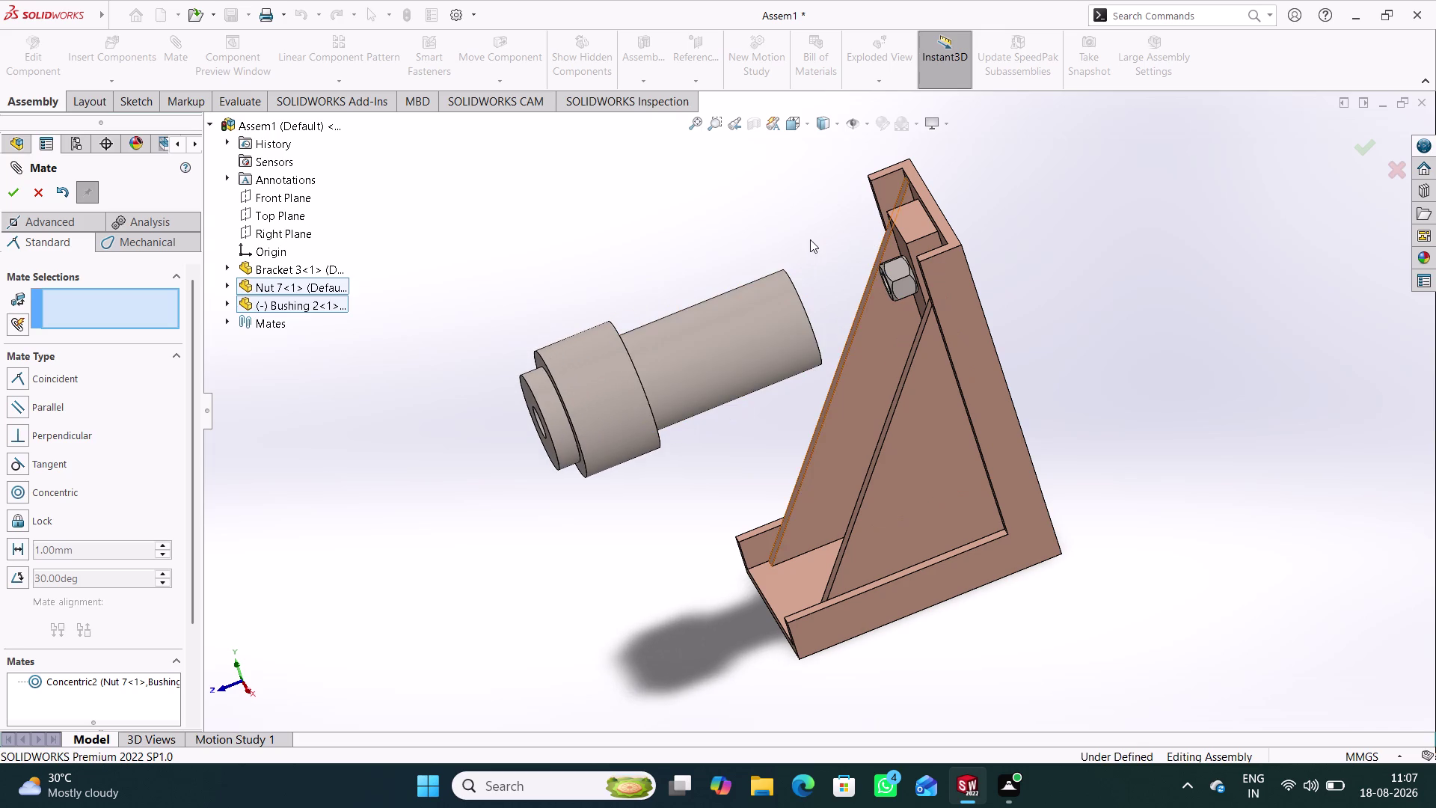
middle_drag(810, 239, 896, 197)
scroll(down, 3)
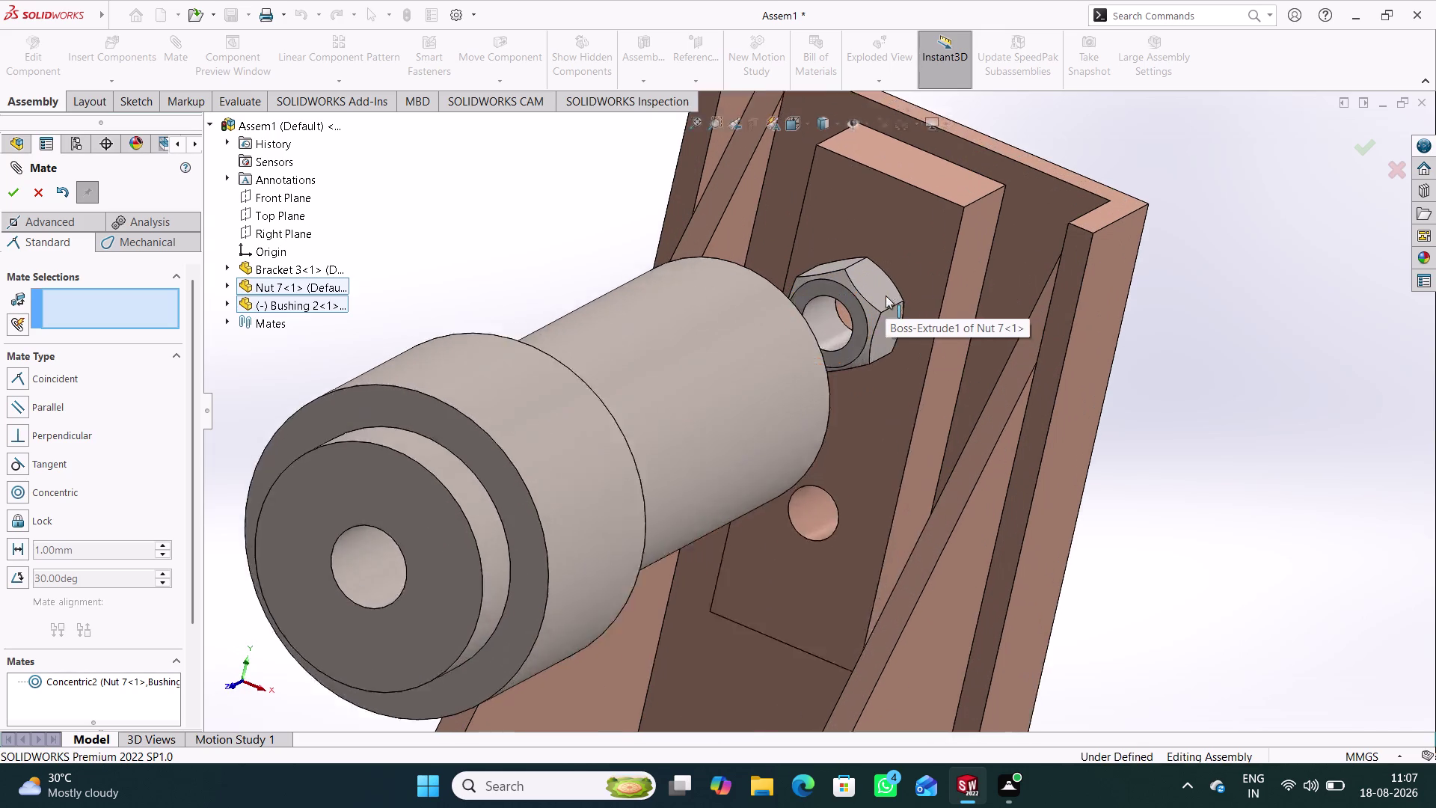
scroll(down, 3)
click(832, 386)
Select the bushing's end face and apply a Coincident mate with the nut face.
scroll(up, 3)
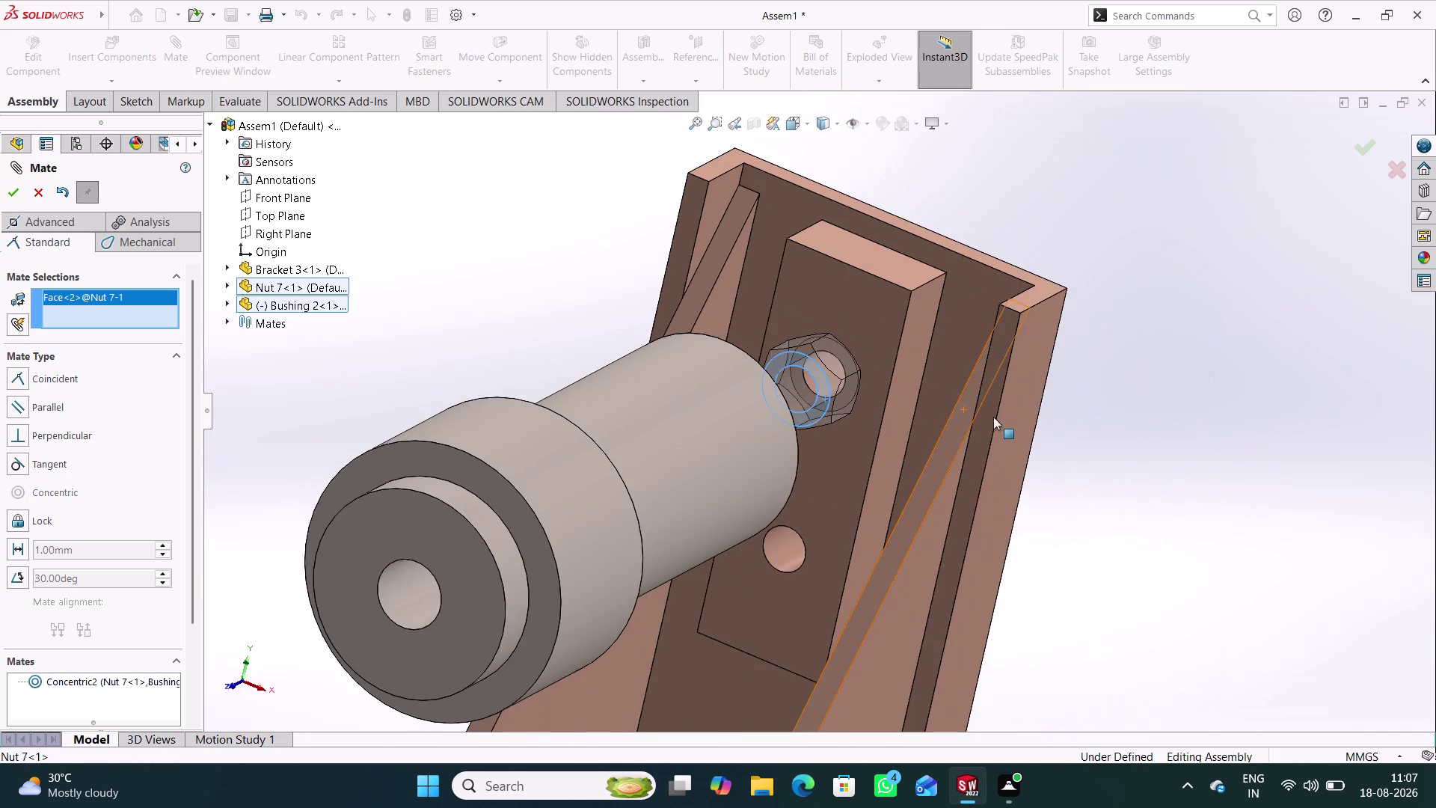
middle_drag(994, 417, 794, 501)
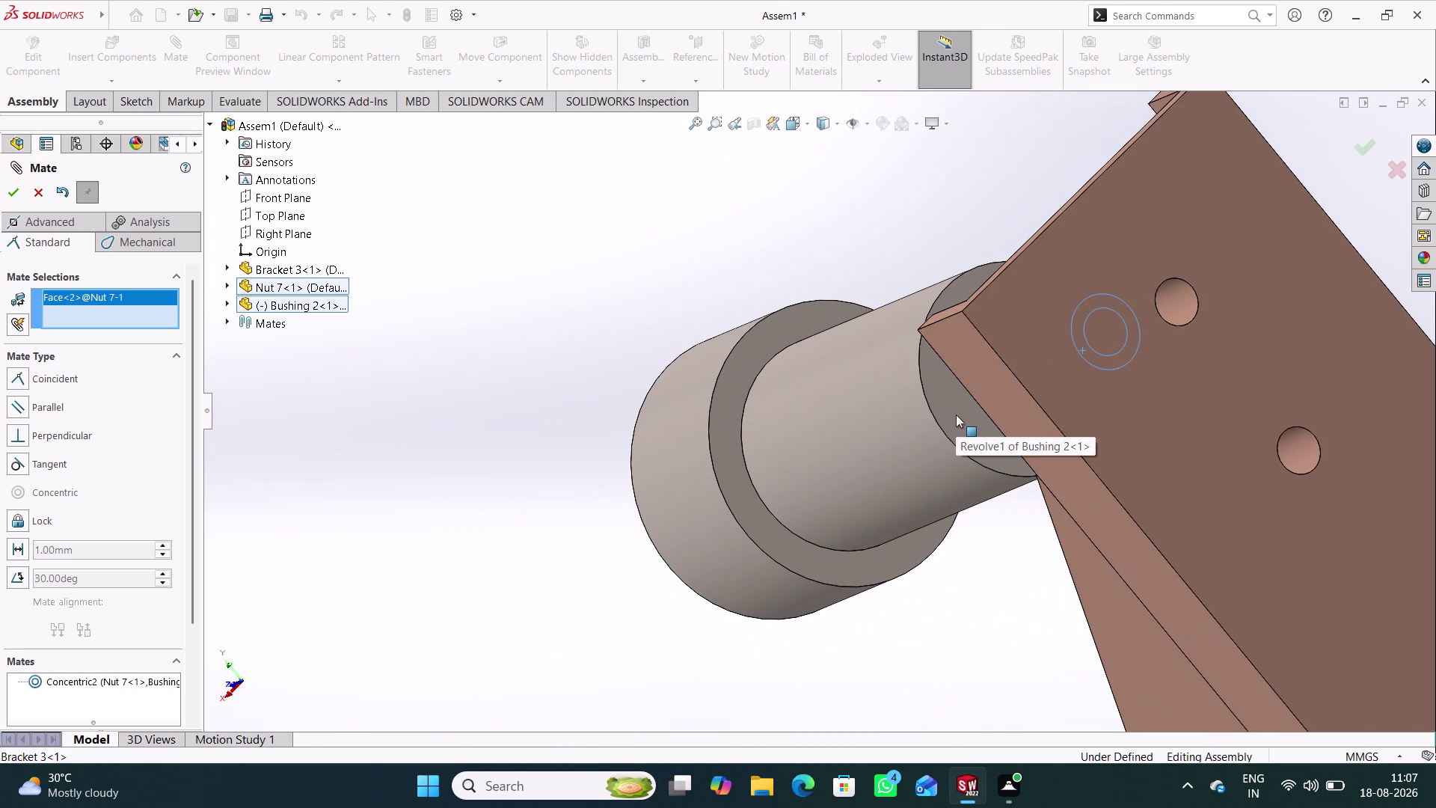
click(949, 418)
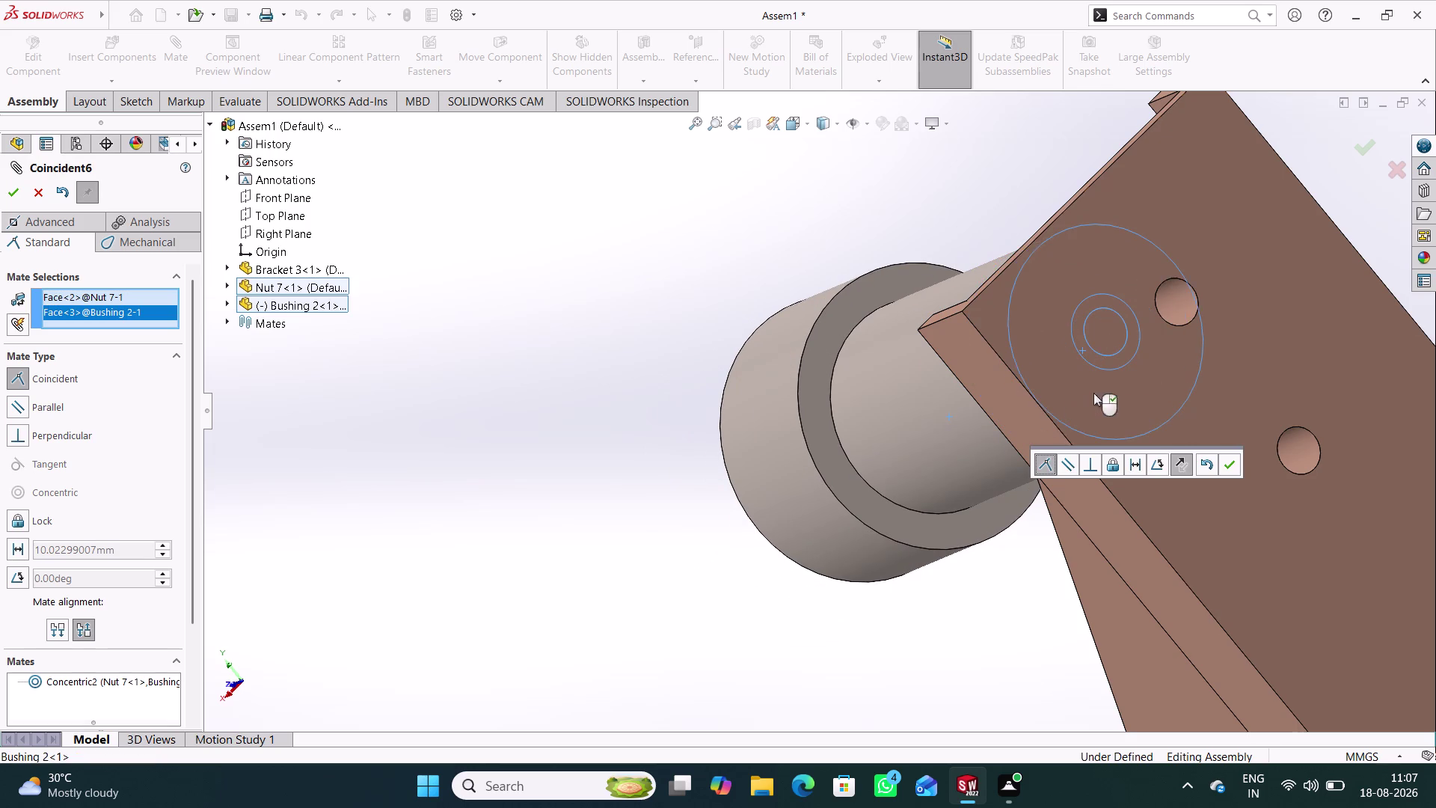
click(1230, 469)
Orbit around the assembly to inspect the seated bushing.
middle_drag(732, 571, 866, 377)
scroll(up, 3)
scroll(down, 3)
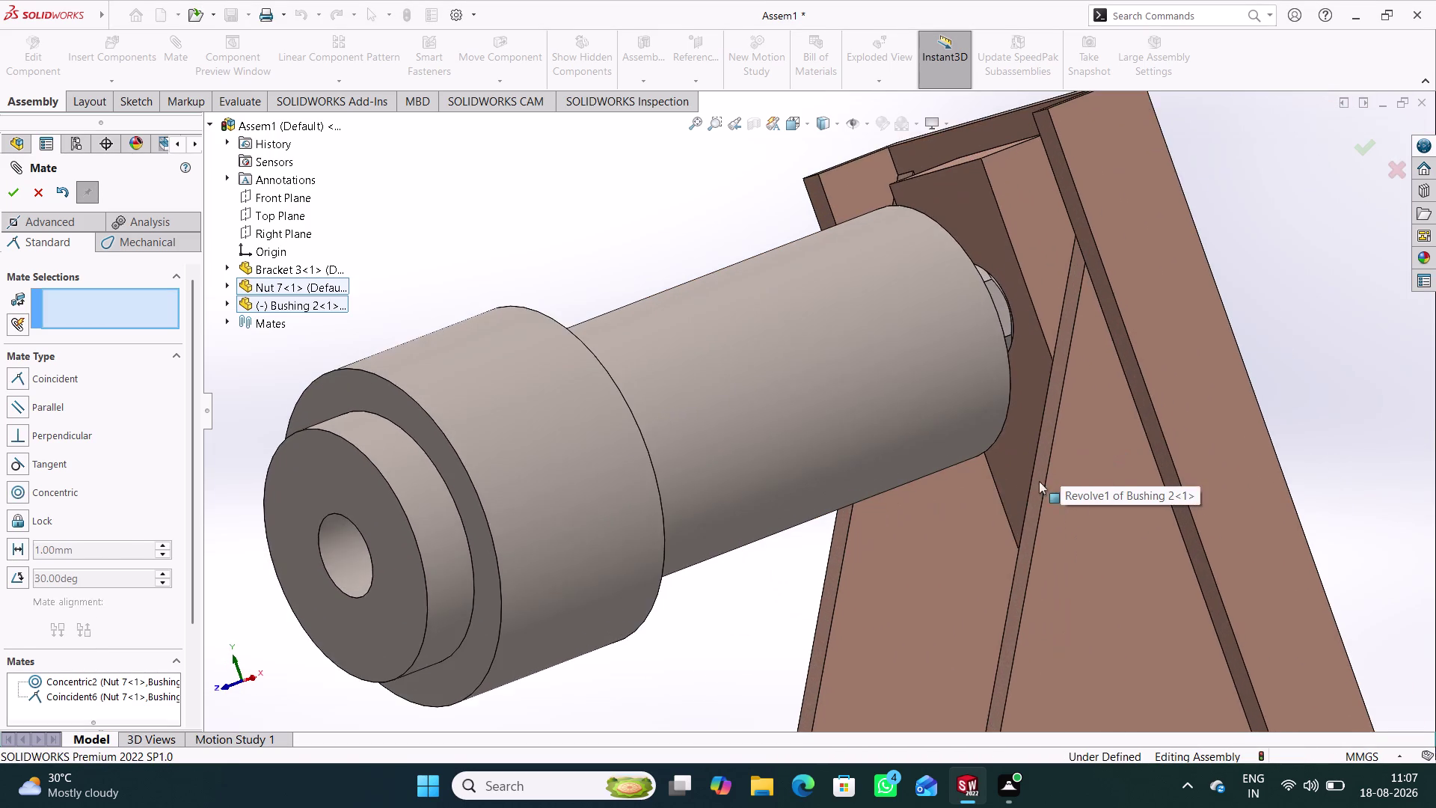
scroll(up, 3)
middle_drag(1100, 438, 1056, 526)
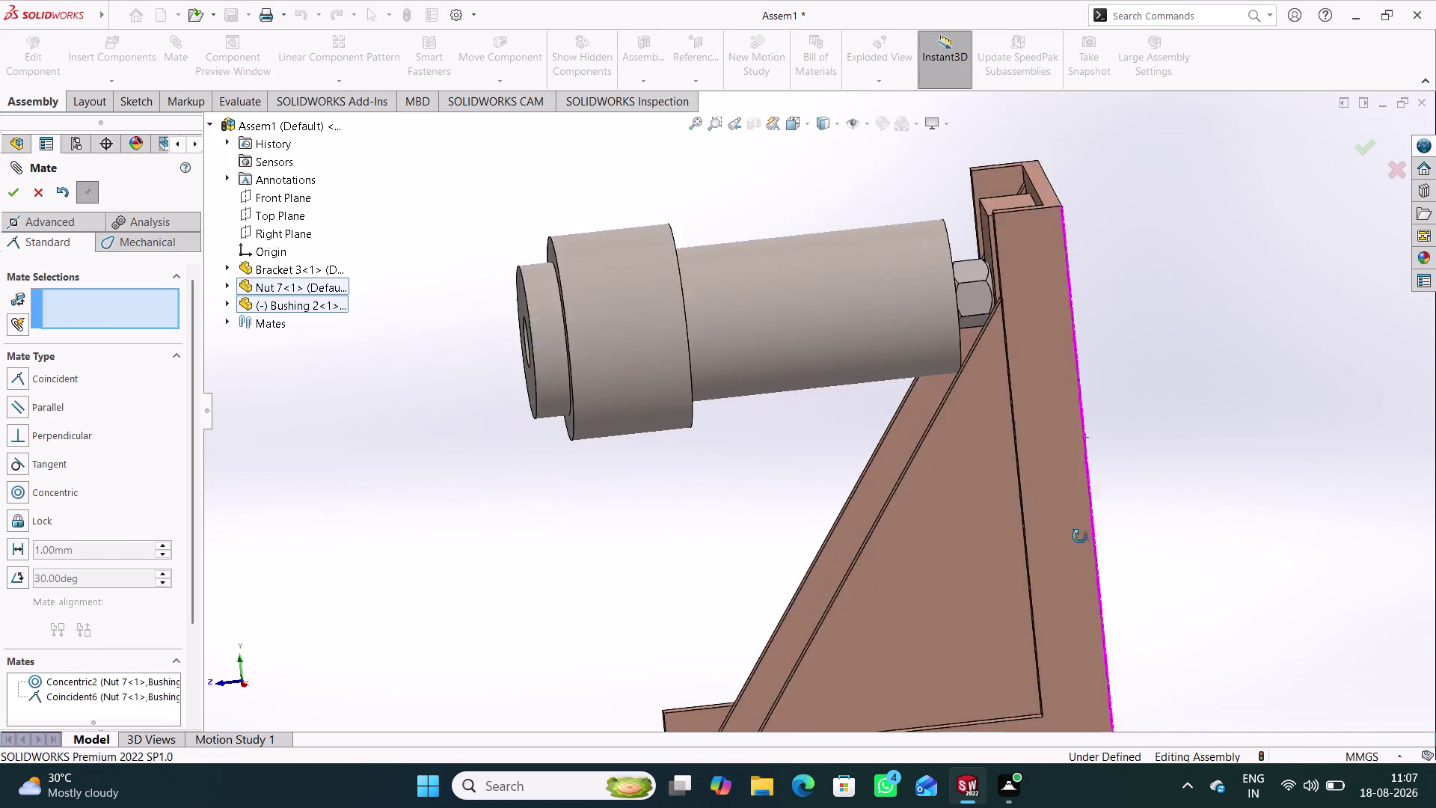
middle_drag(1056, 526, 1085, 537)
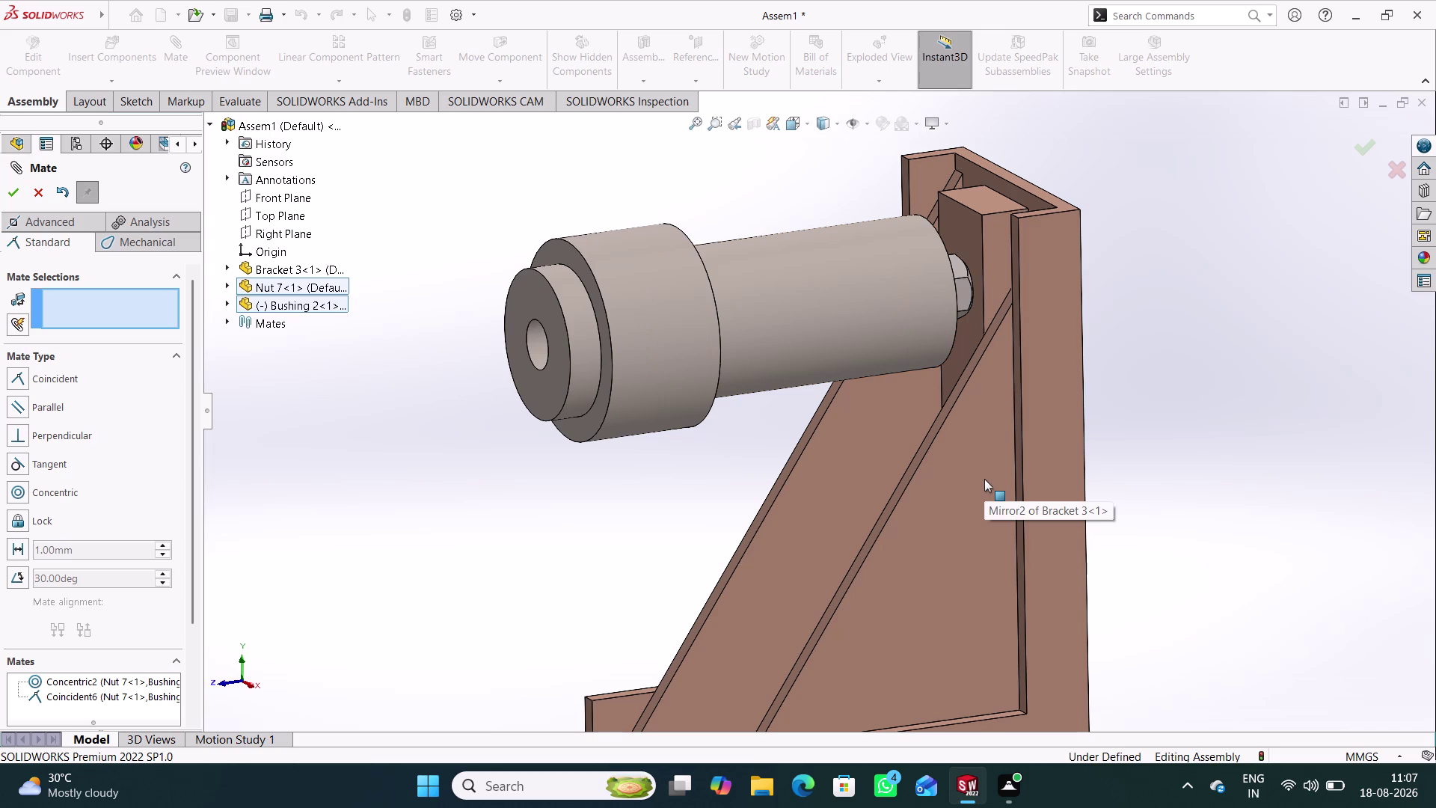
middle_drag(1199, 347, 1163, 362)
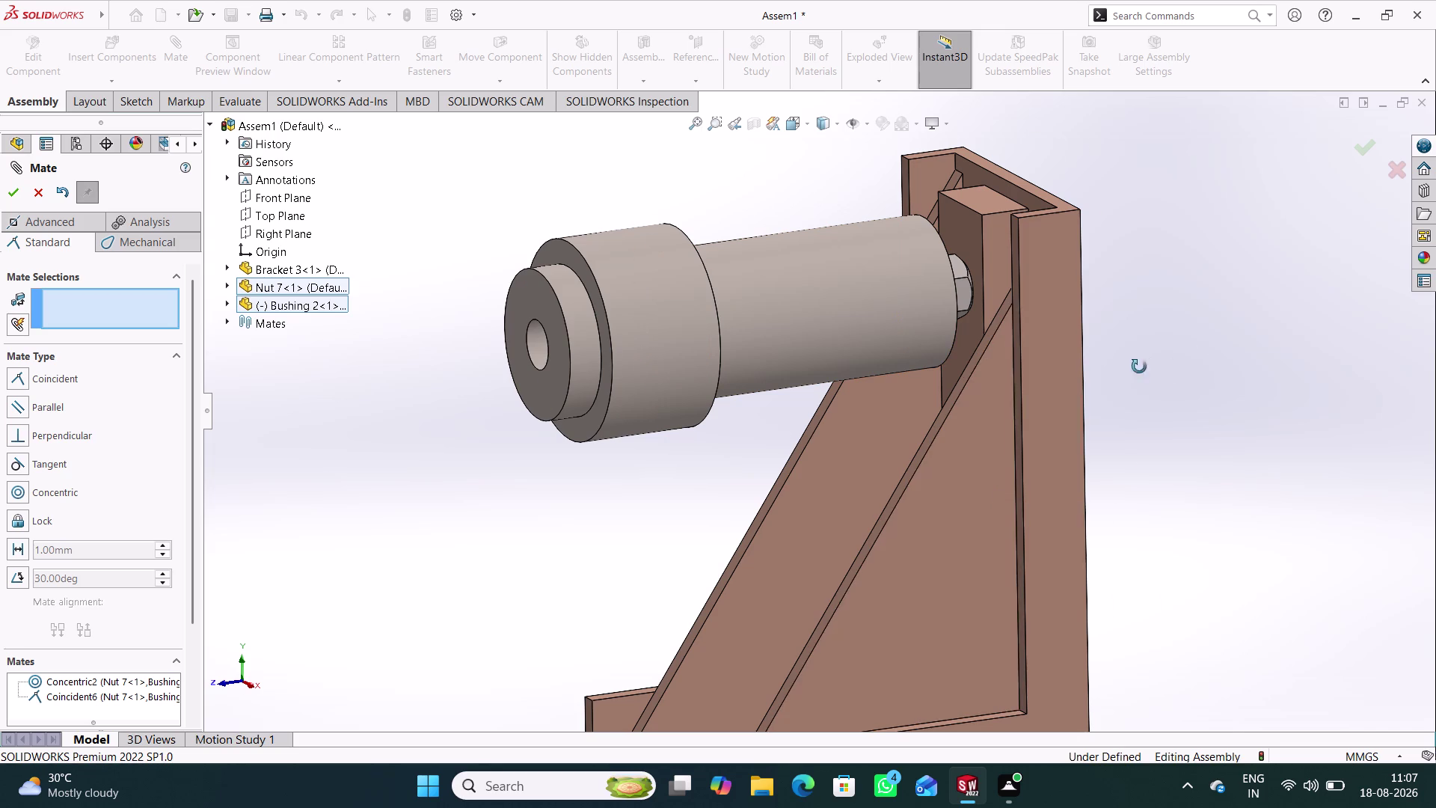
middle_drag(1163, 361, 1198, 328)
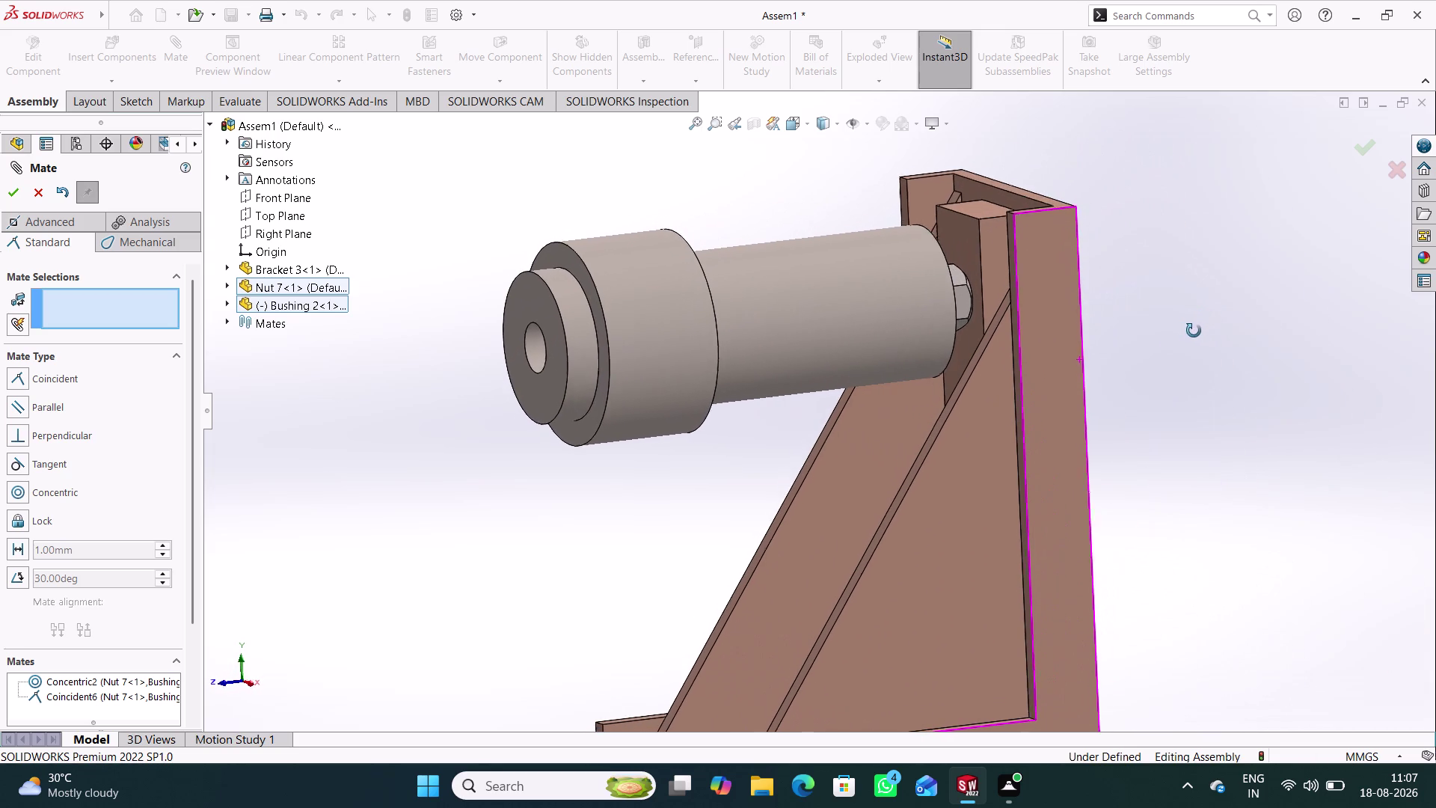
middle_drag(1197, 328, 1193, 332)
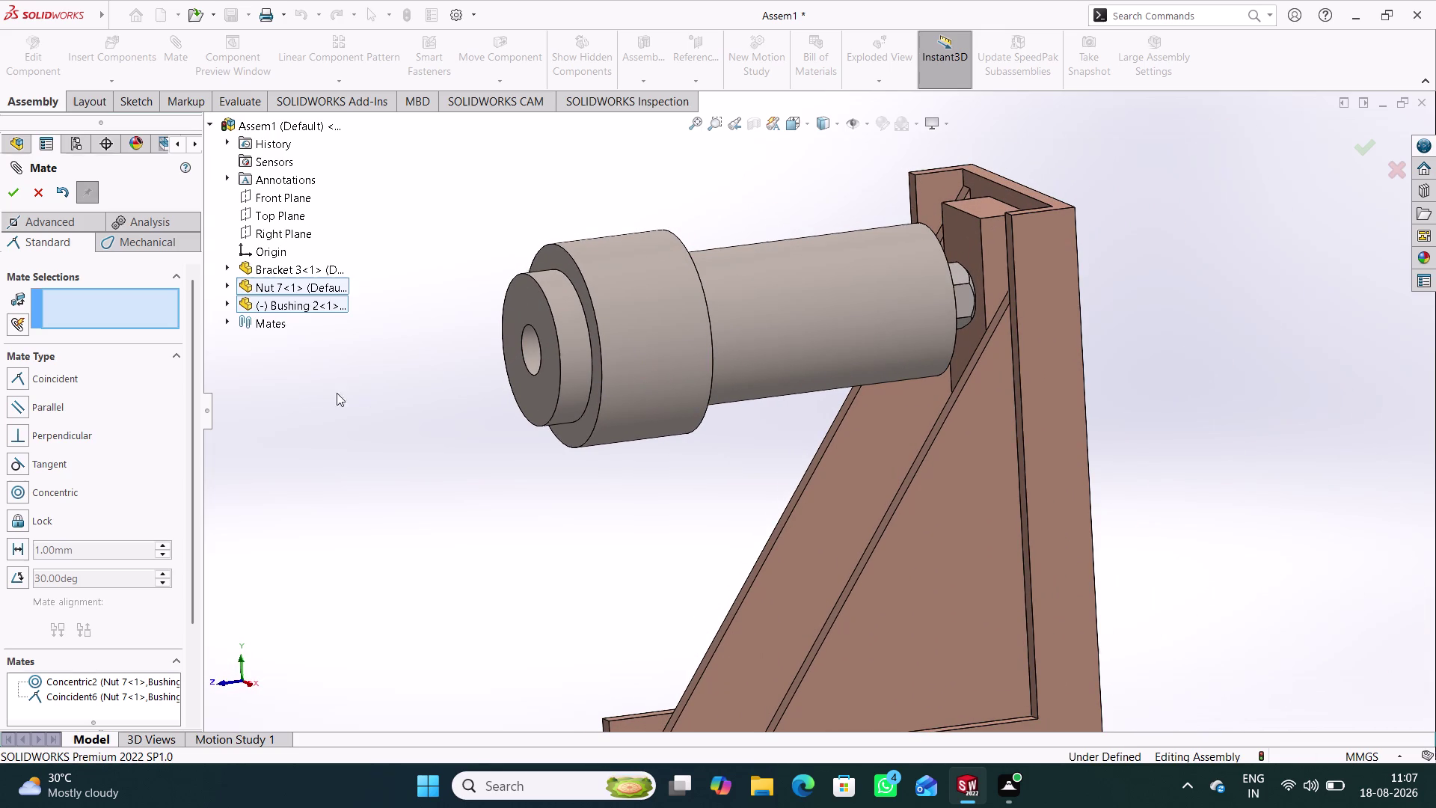
click(229, 300)
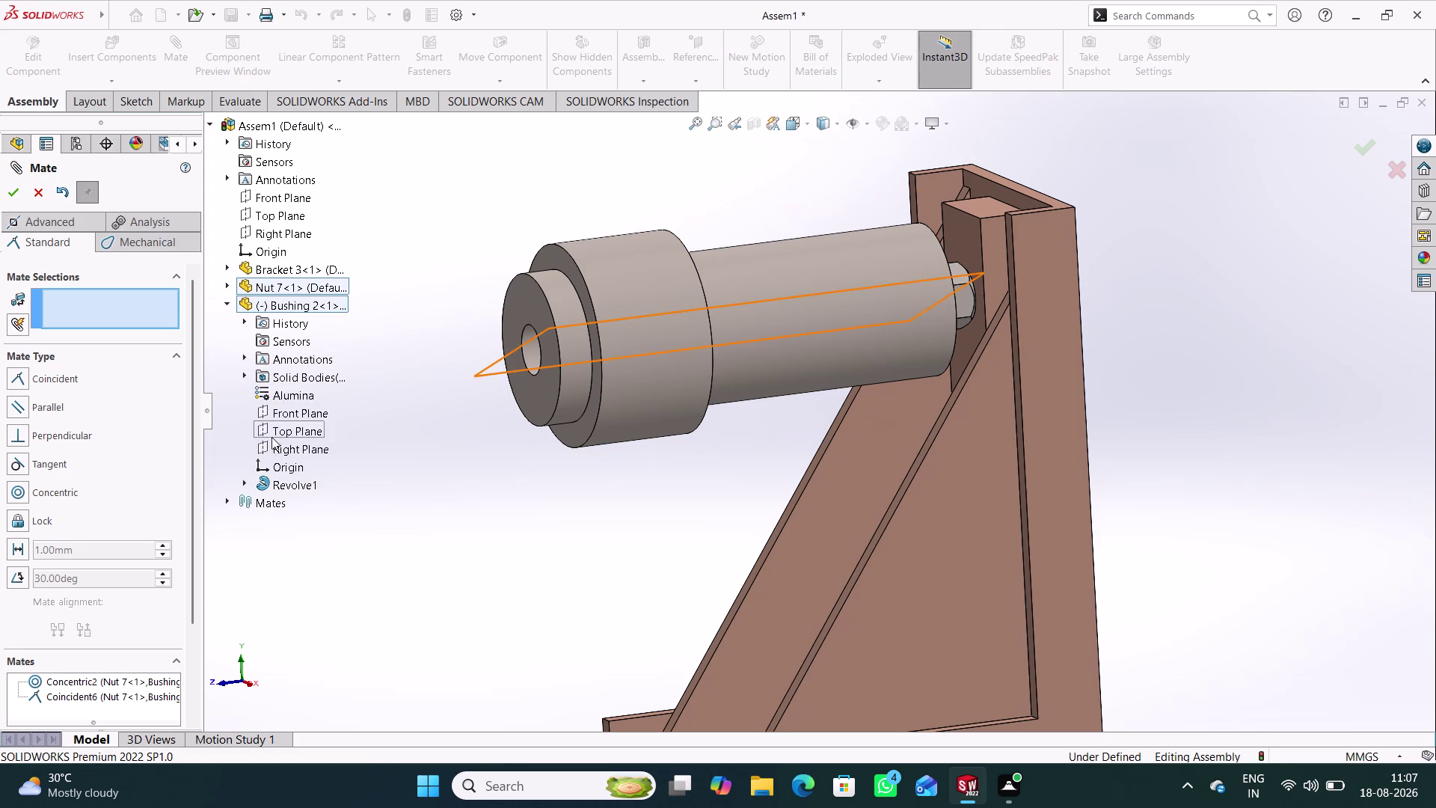
Make the bushing's Top Plane parallel to the assembly Top Plane and close Mate.
click(275, 432)
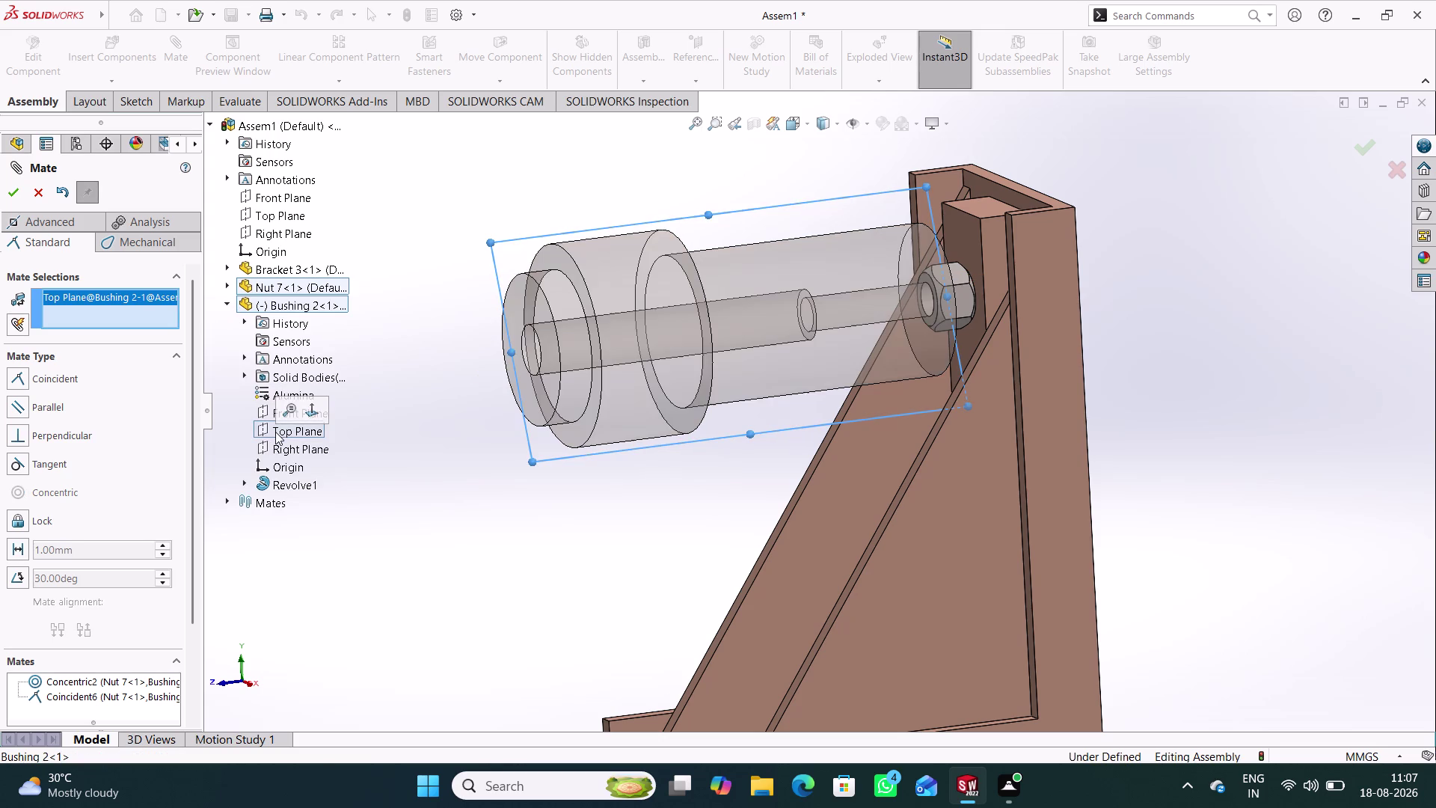
click(271, 222)
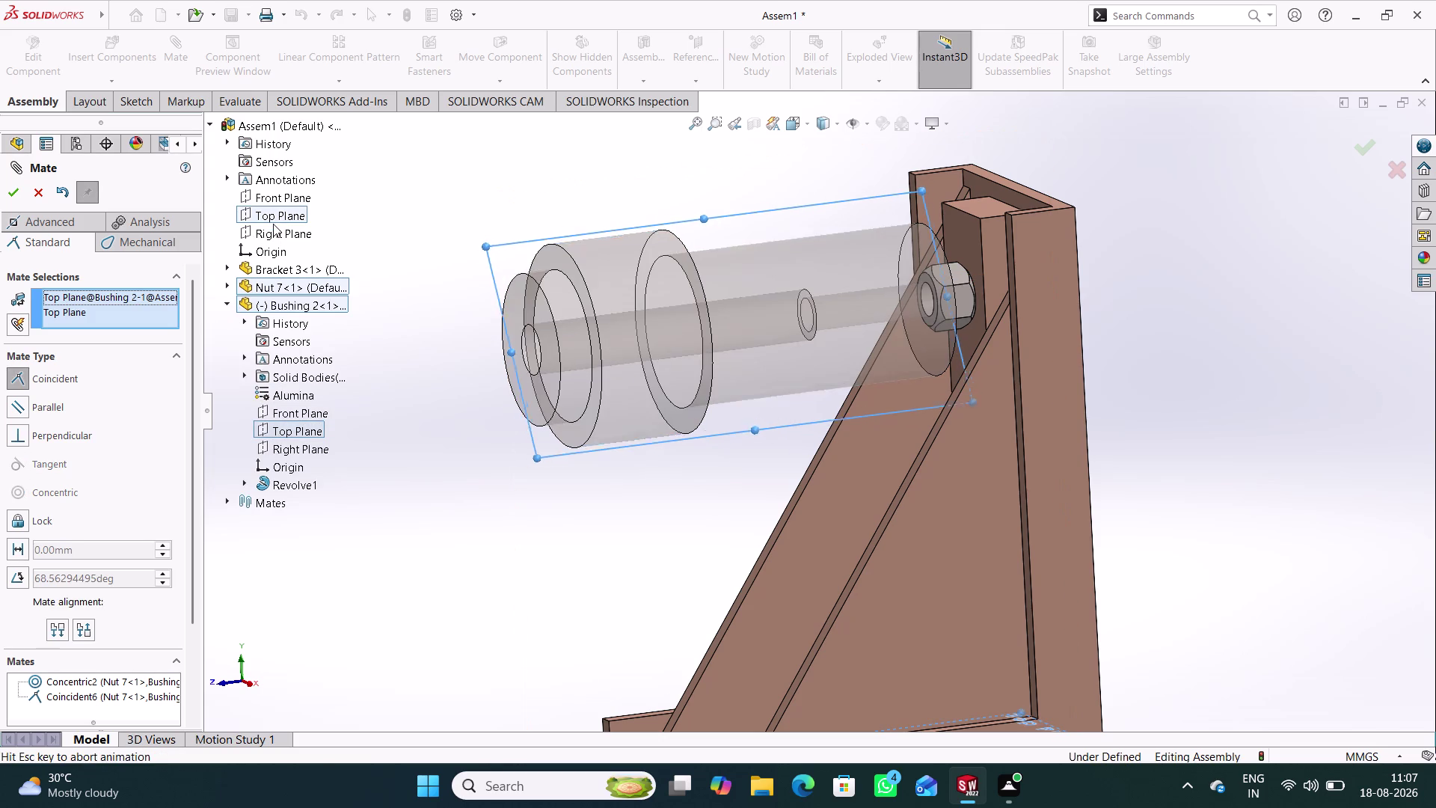
click(253, 201)
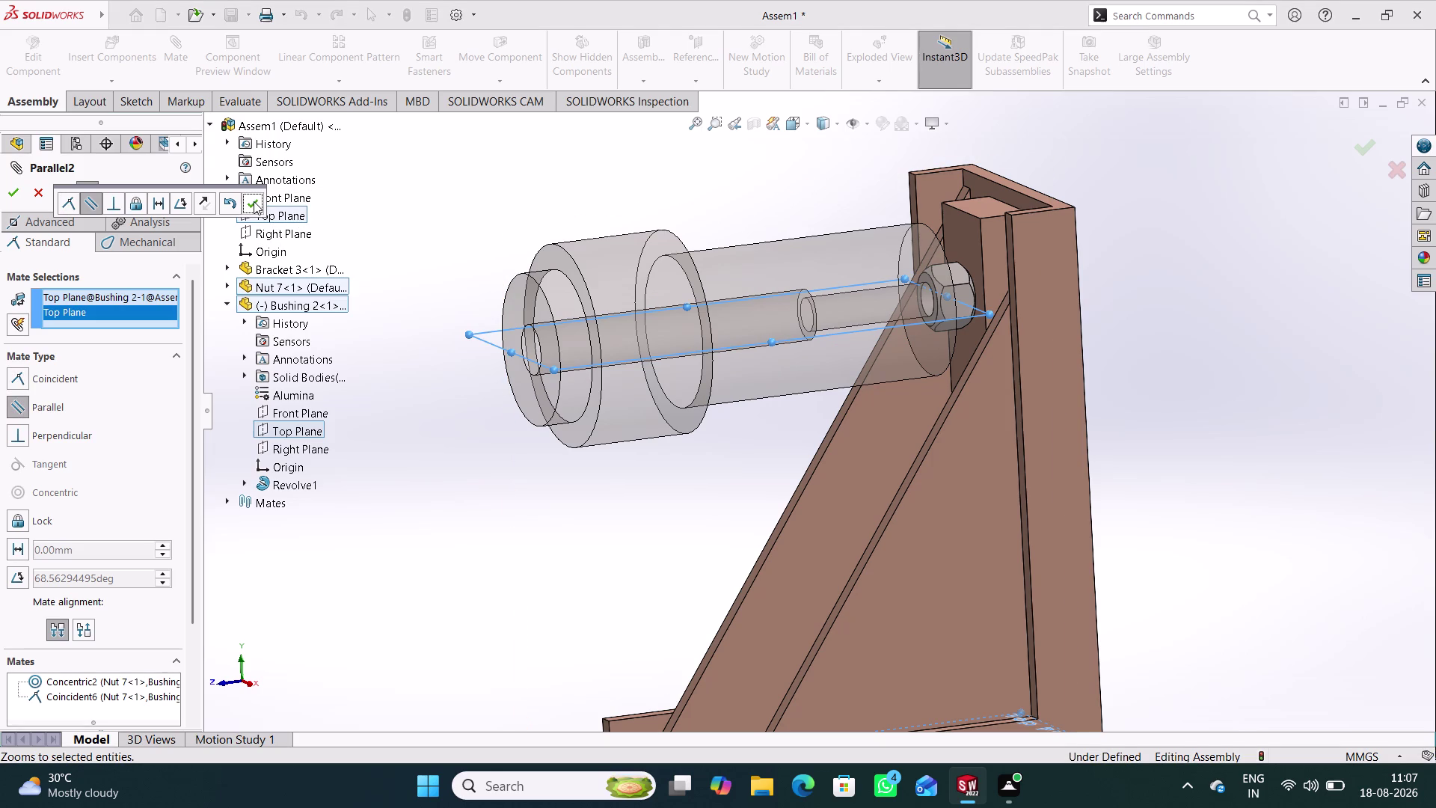
click(254, 201)
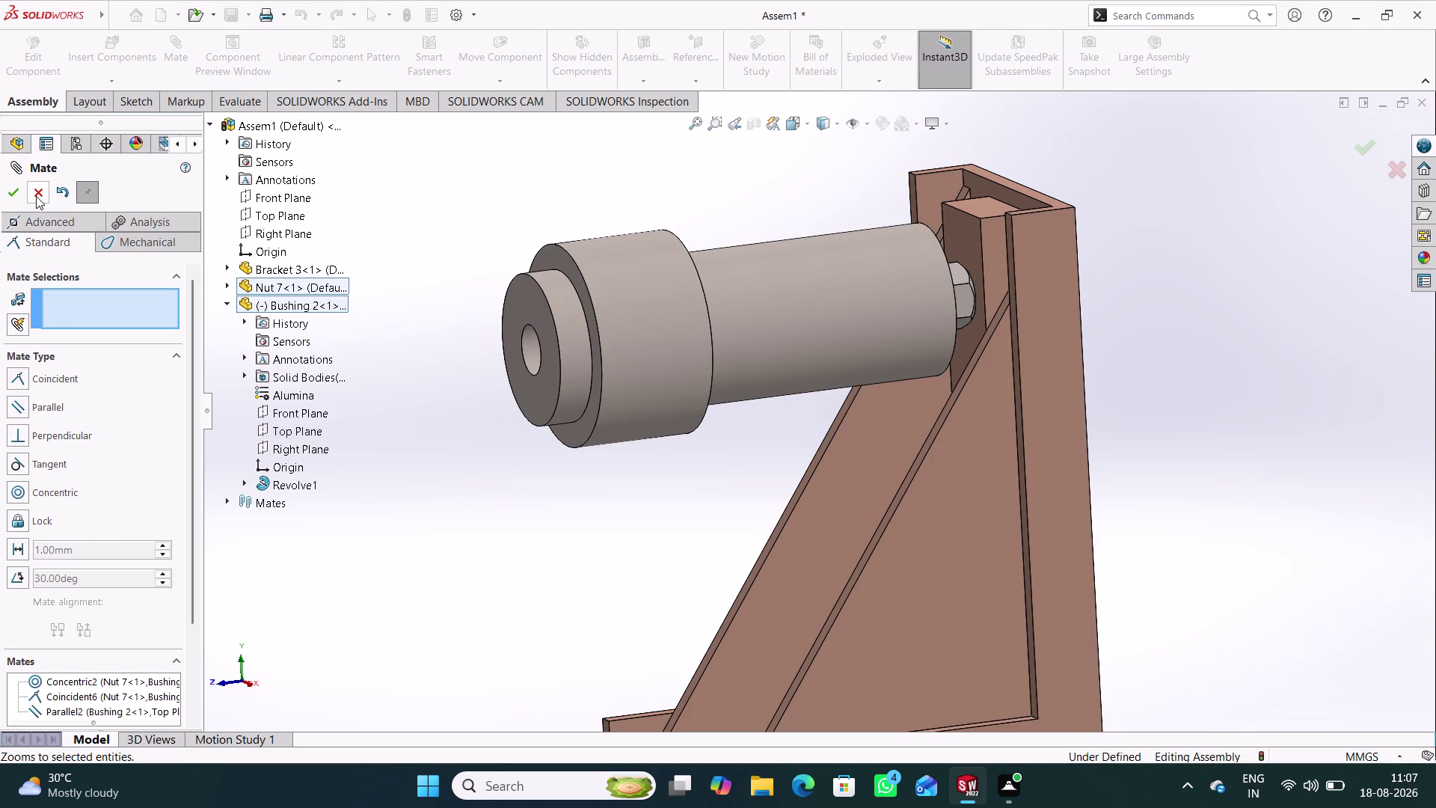
click(35, 194)
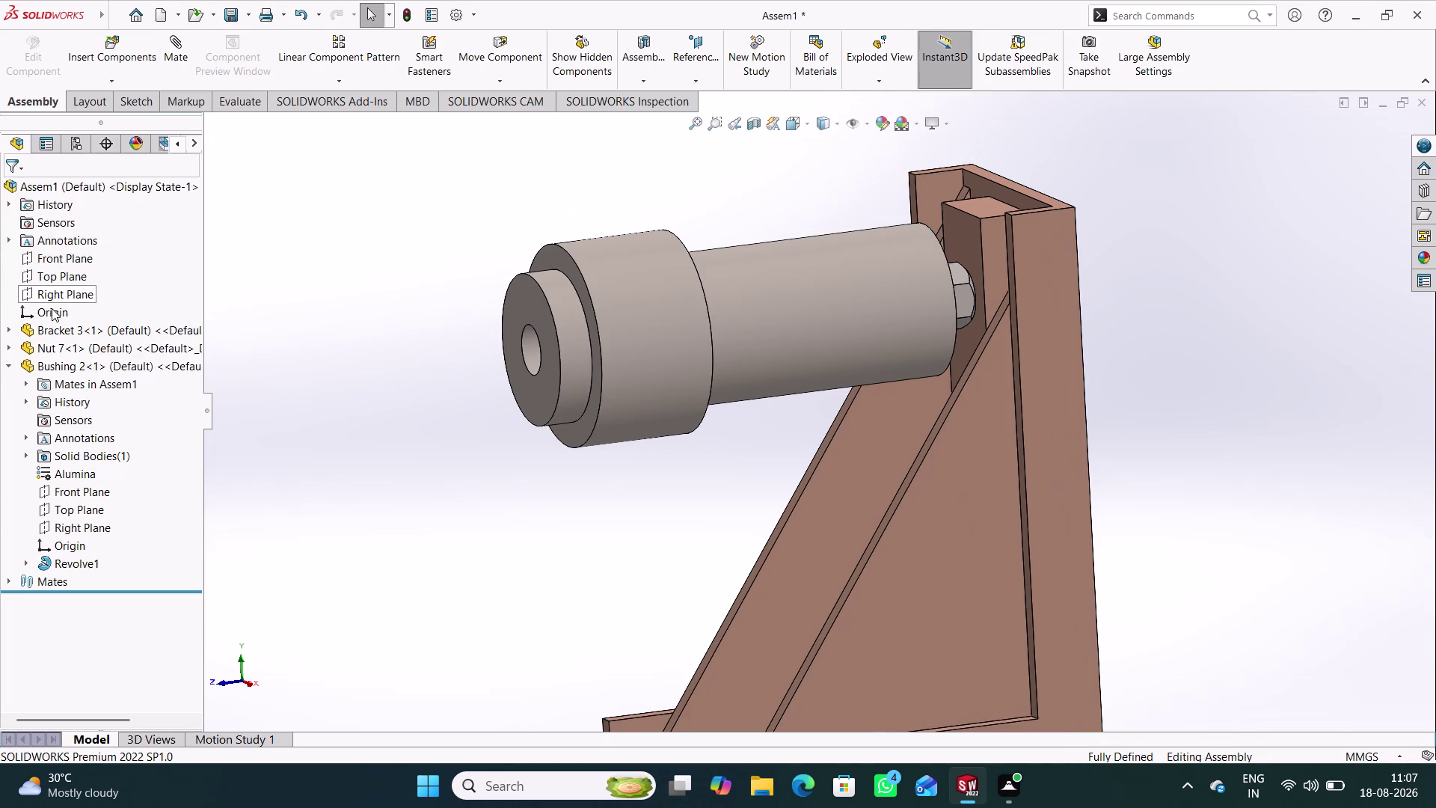
click(9, 366)
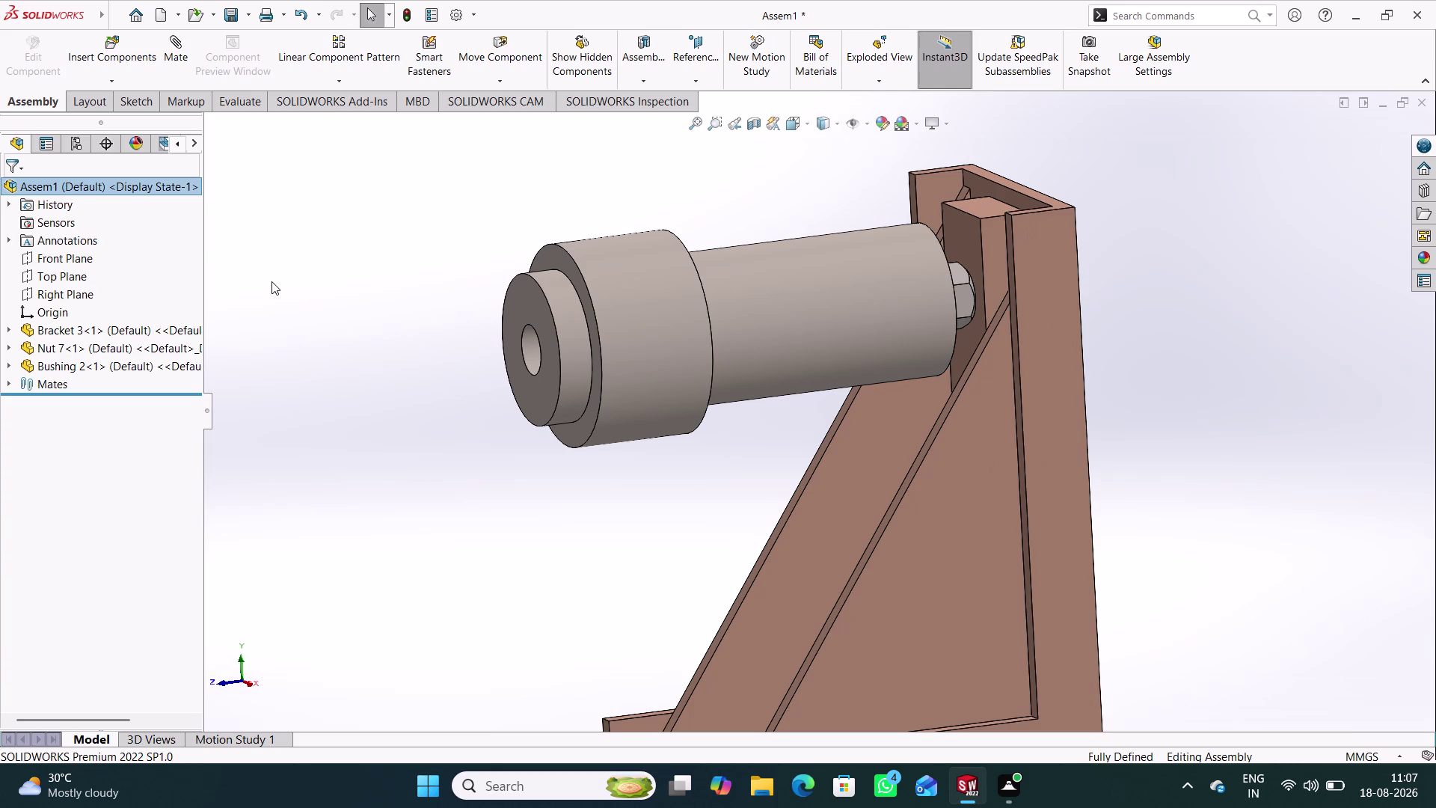
Insert a second Nut 7 beside the bracket and begin a new mate for it.
click(121, 62)
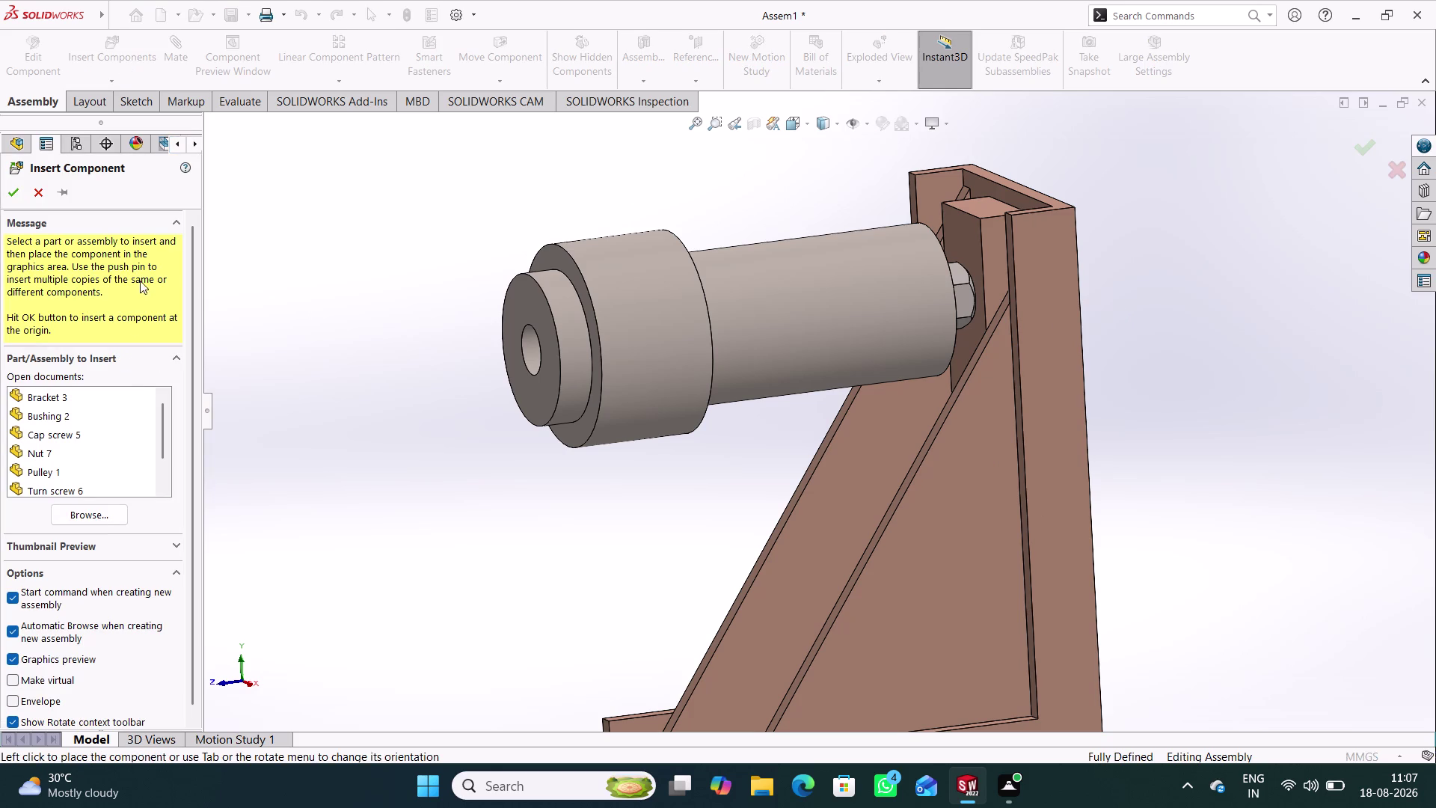
scroll(down, 3)
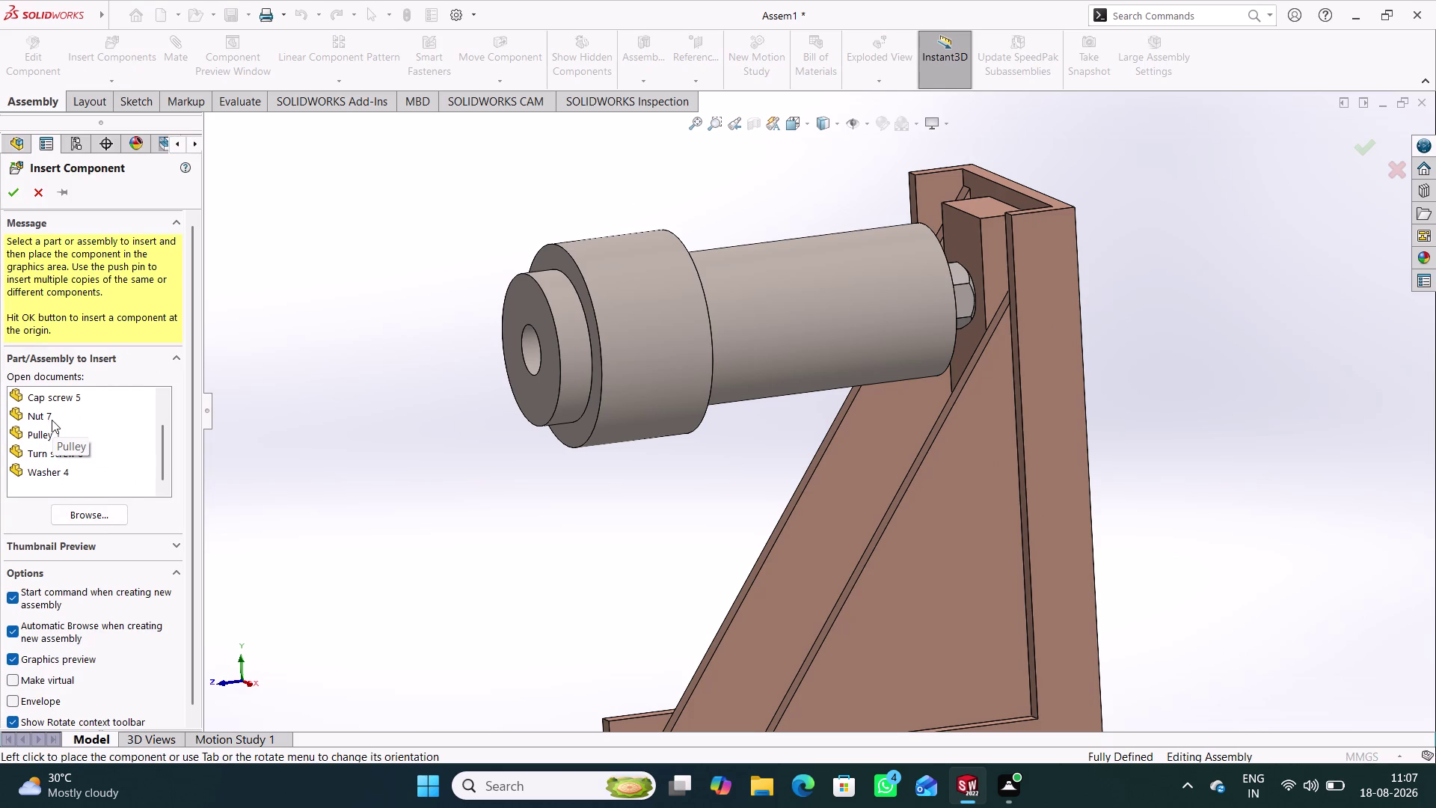
click(52, 417)
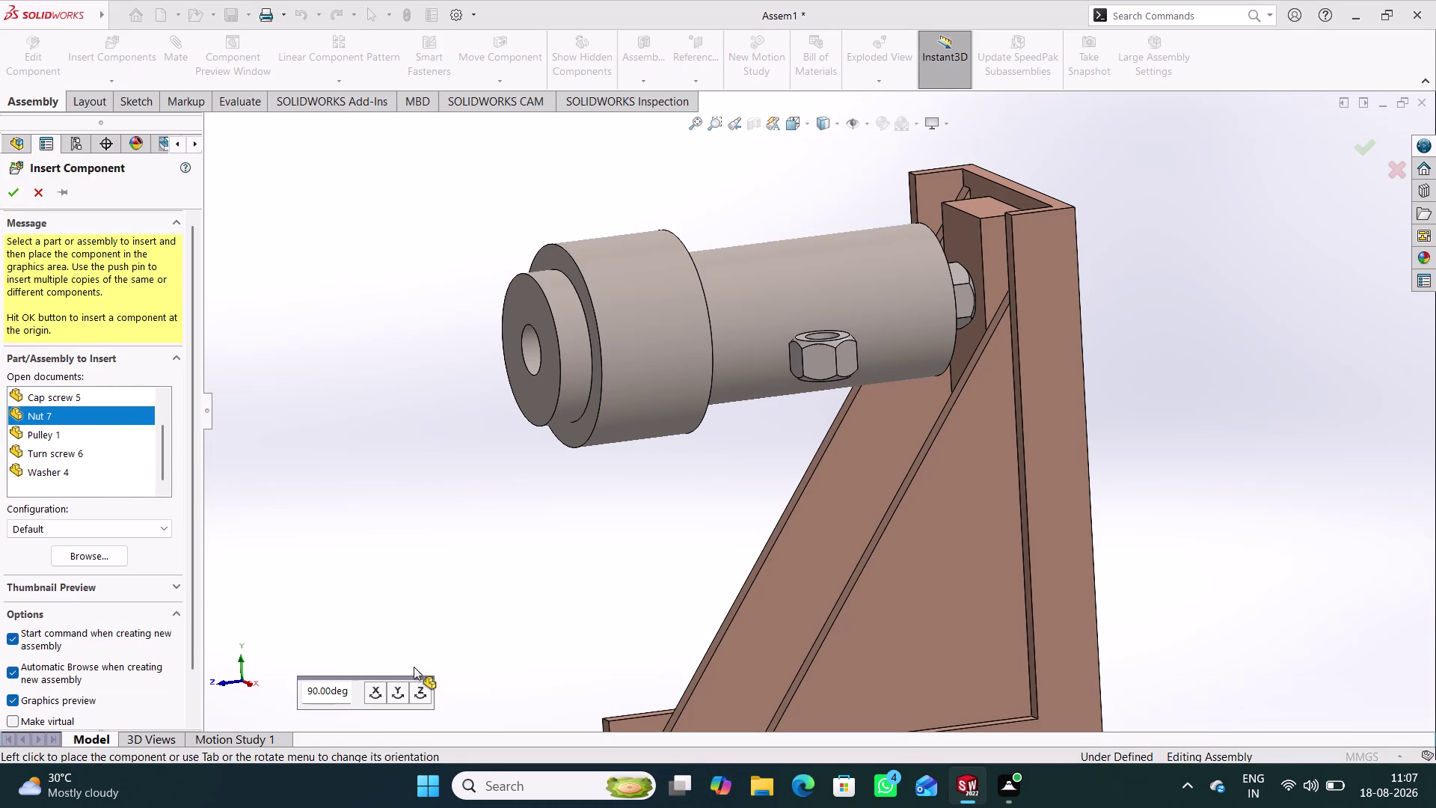
click(371, 690)
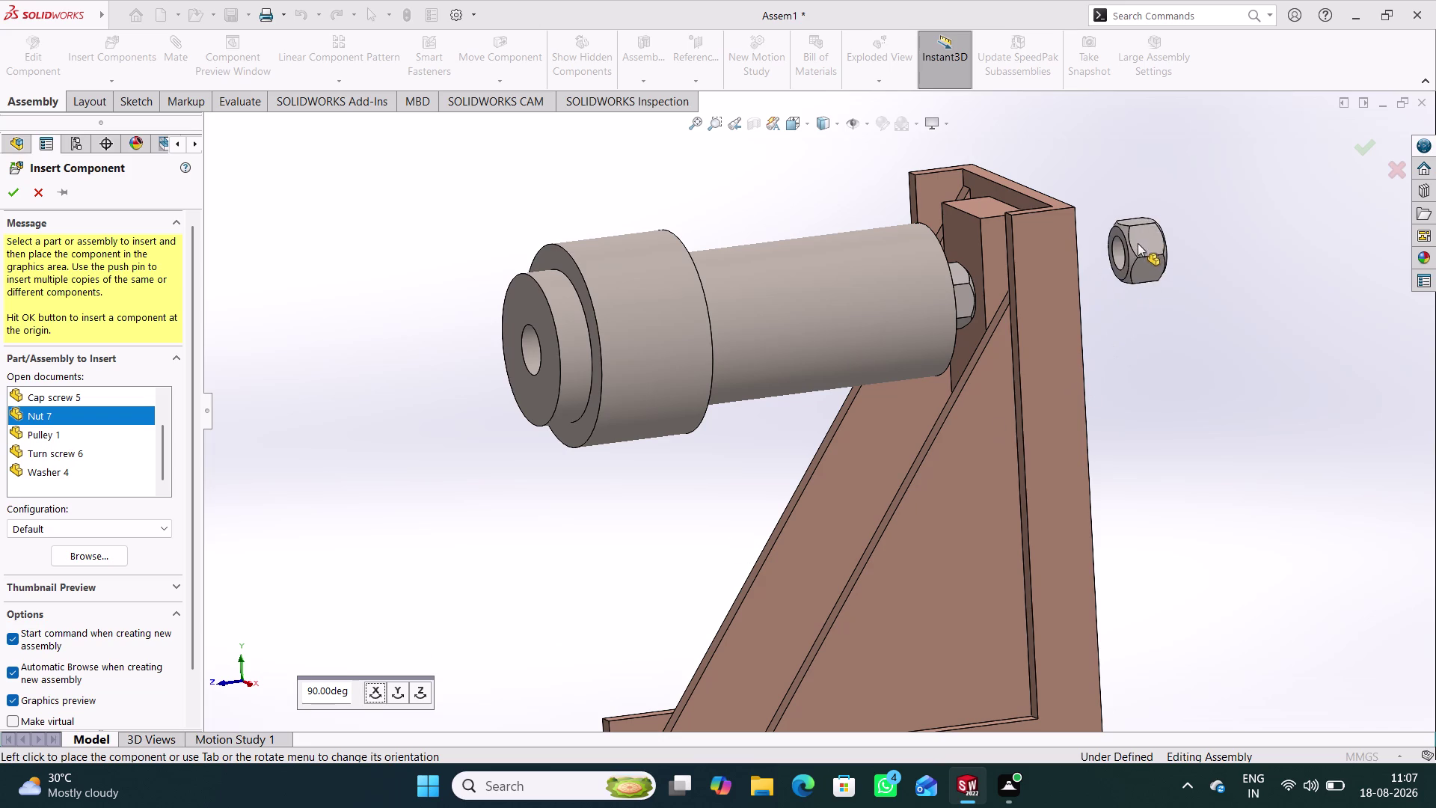
click(1195, 261)
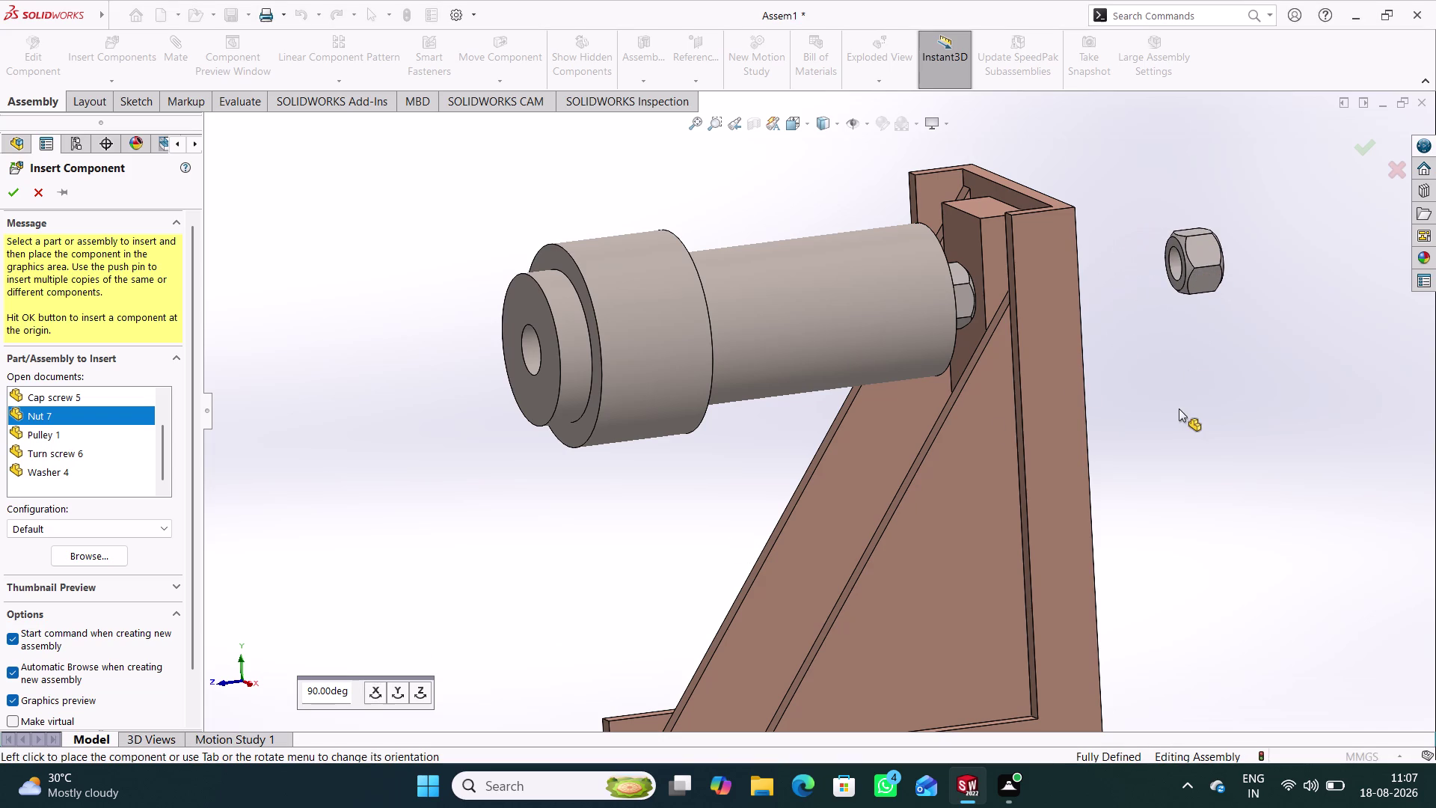
click(165, 36)
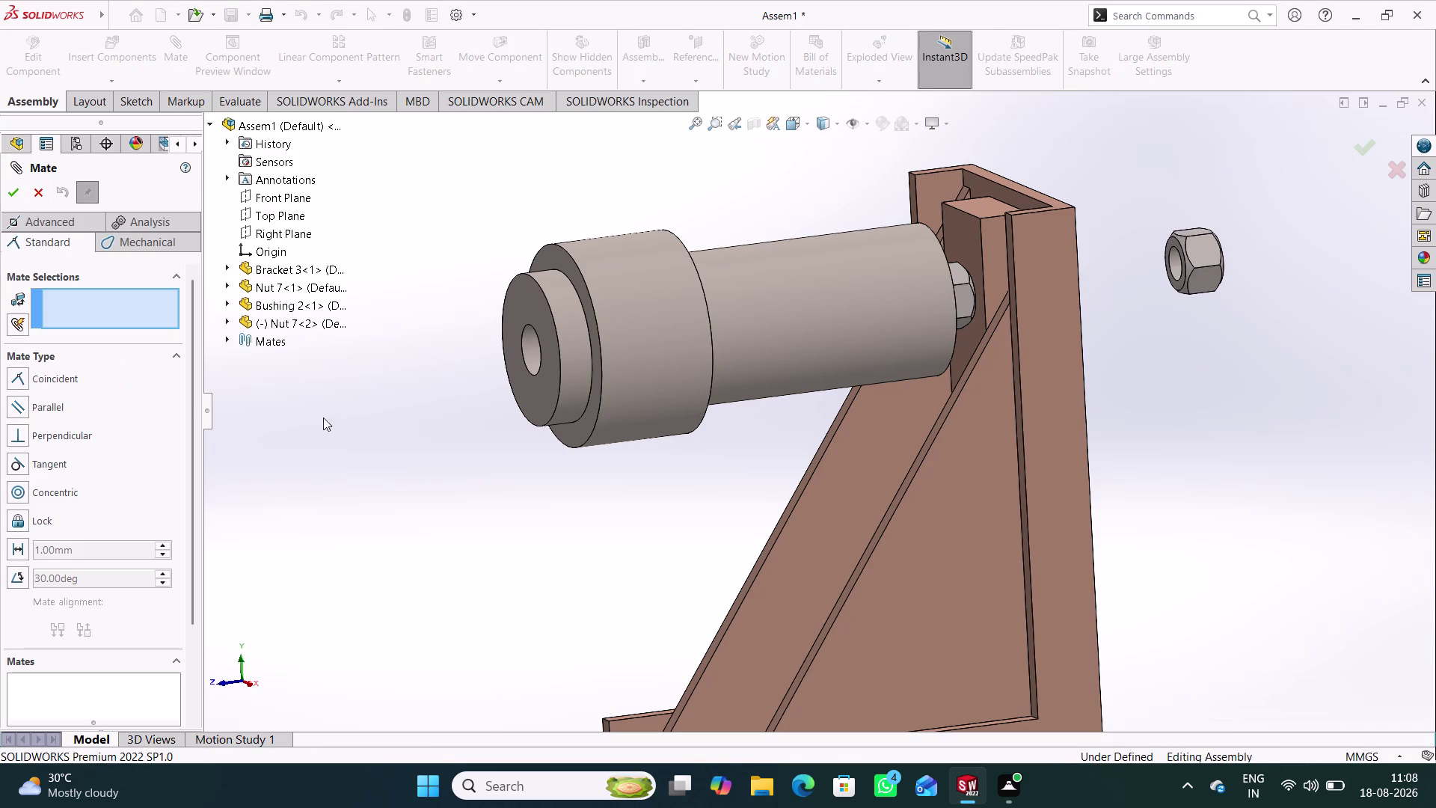
click(228, 316)
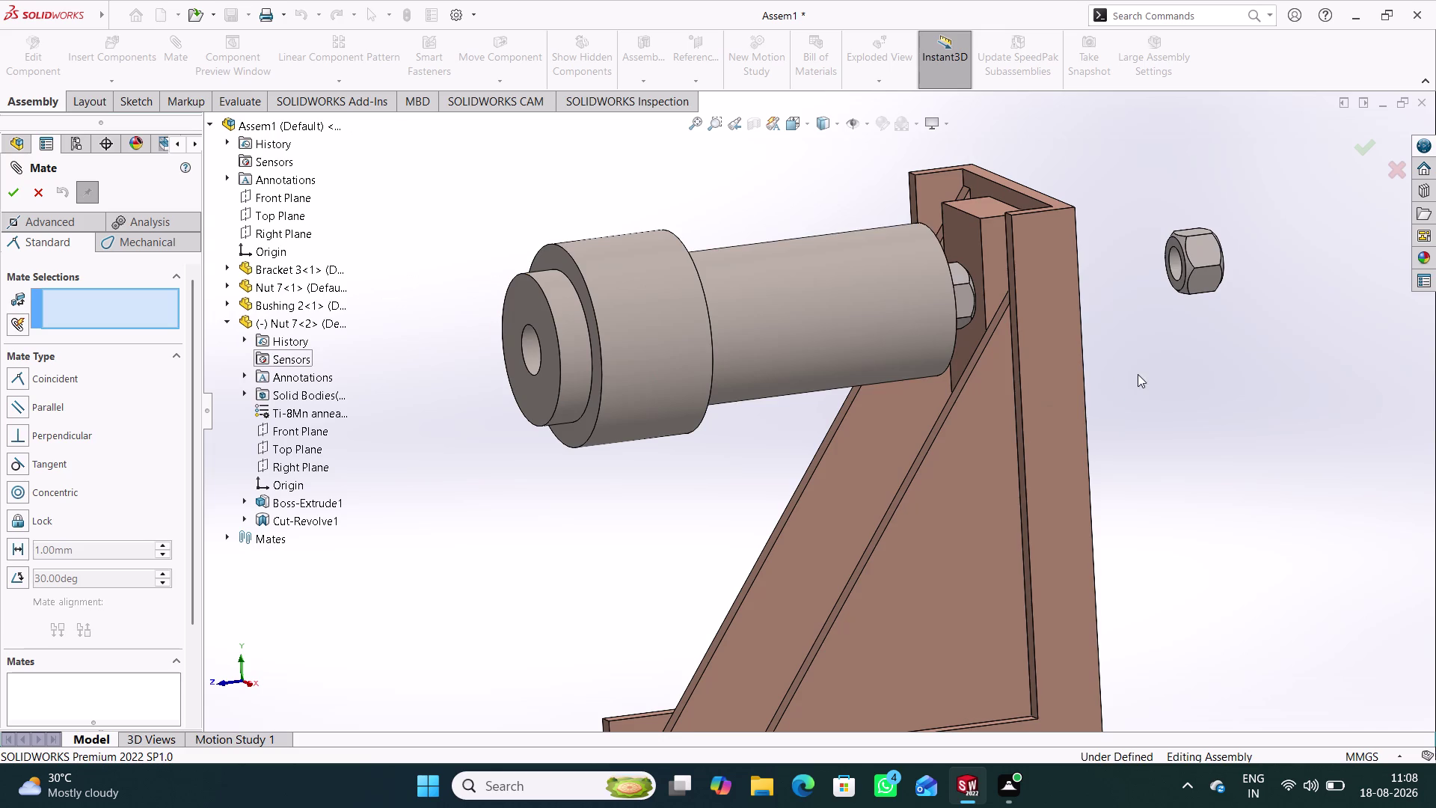
Mate the second nut's bore concentric with the bracket's upper hole.
middle_drag(1138, 374, 1054, 454)
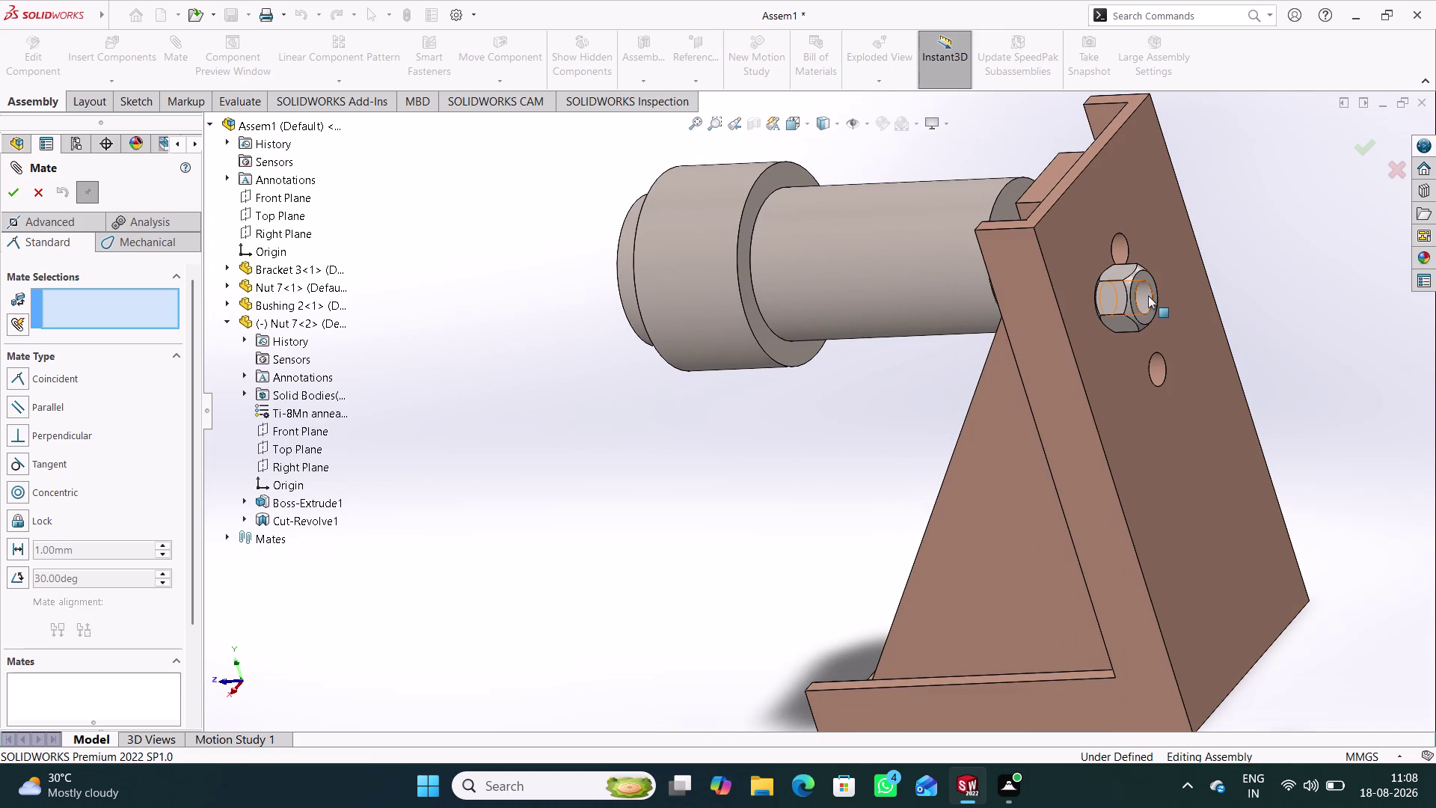
click(1148, 295)
click(1122, 244)
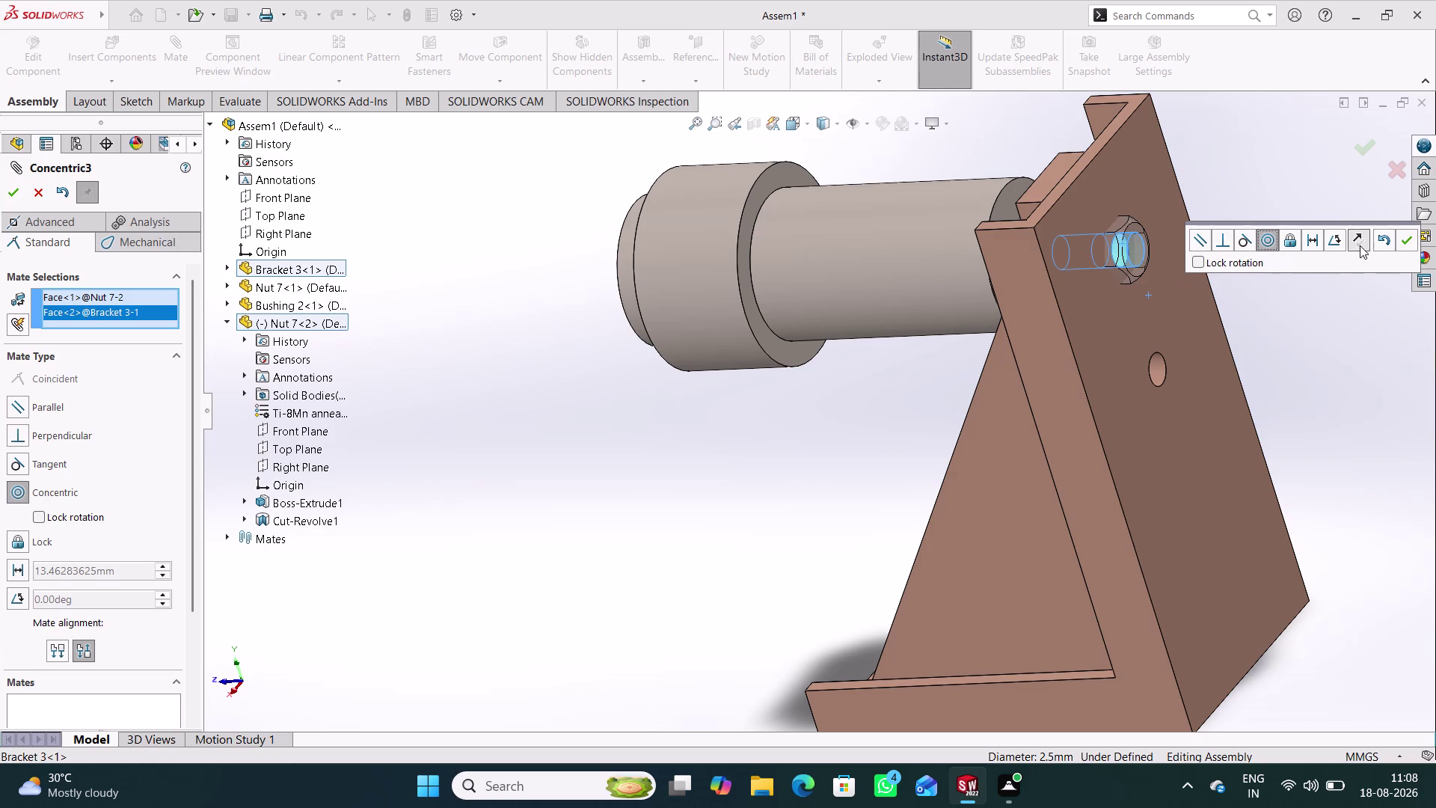
click(1403, 240)
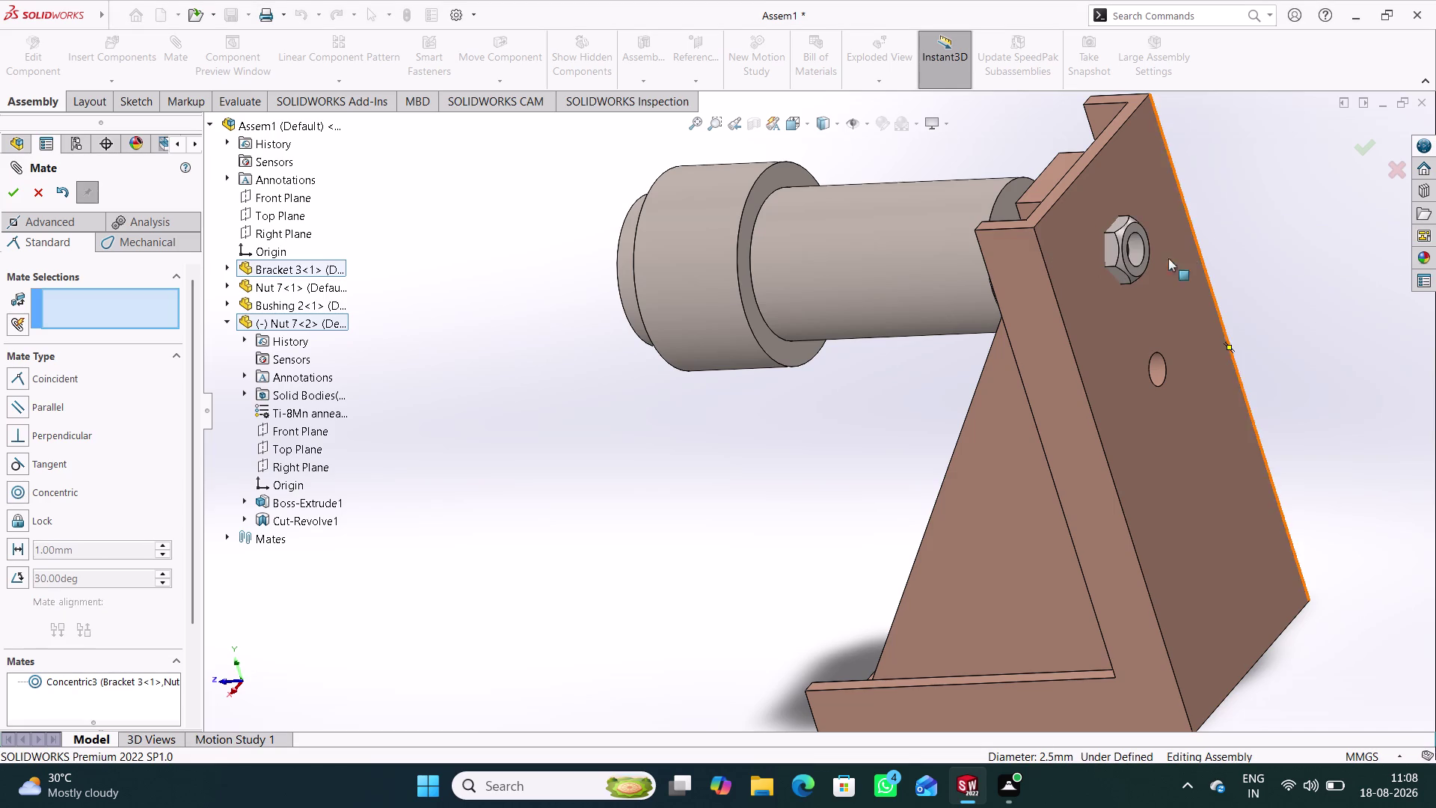
drag(1138, 245, 1317, 293)
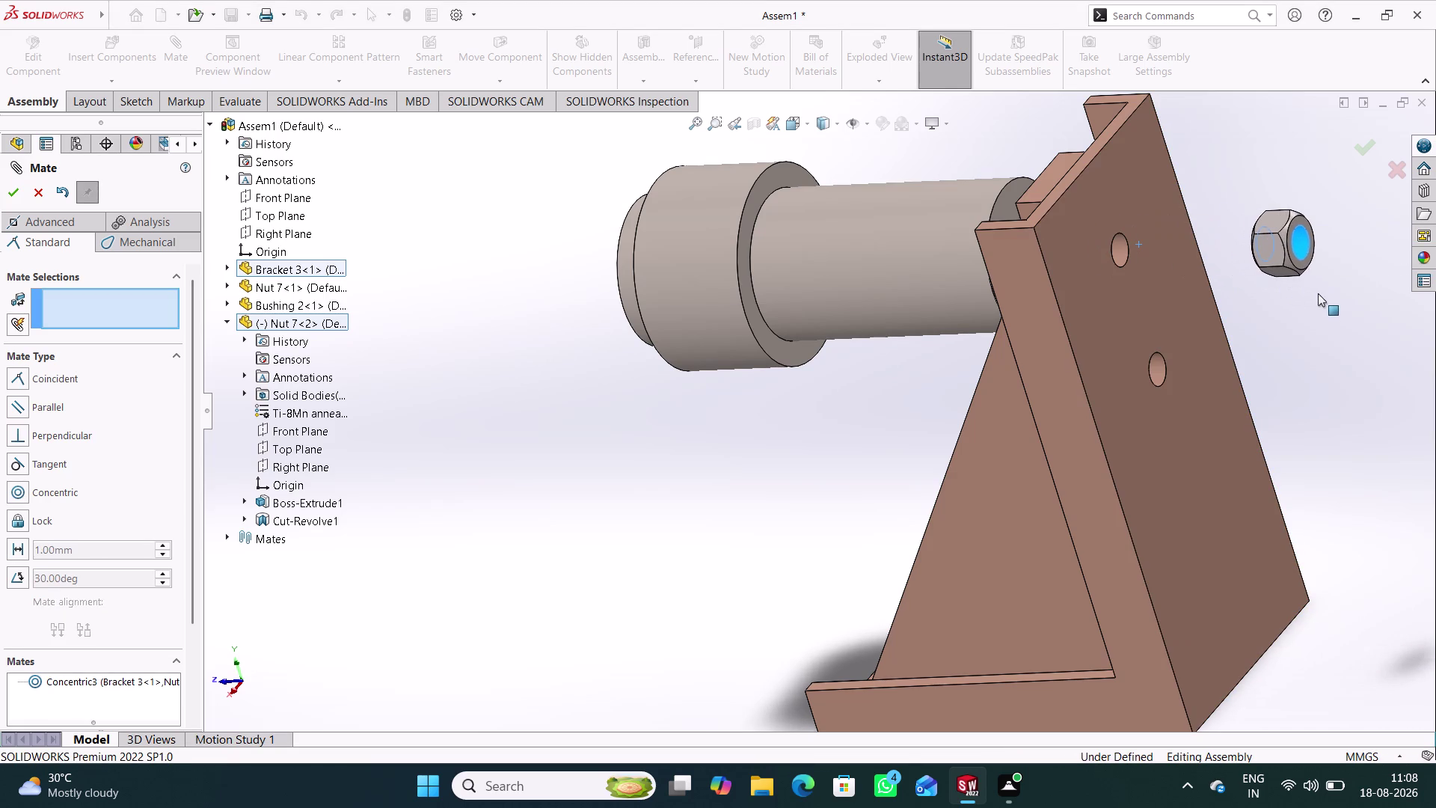
Make the nut's flat end face coincident with the bracket's outer face, with flipped alignment.
middle_drag(1283, 323, 1373, 294)
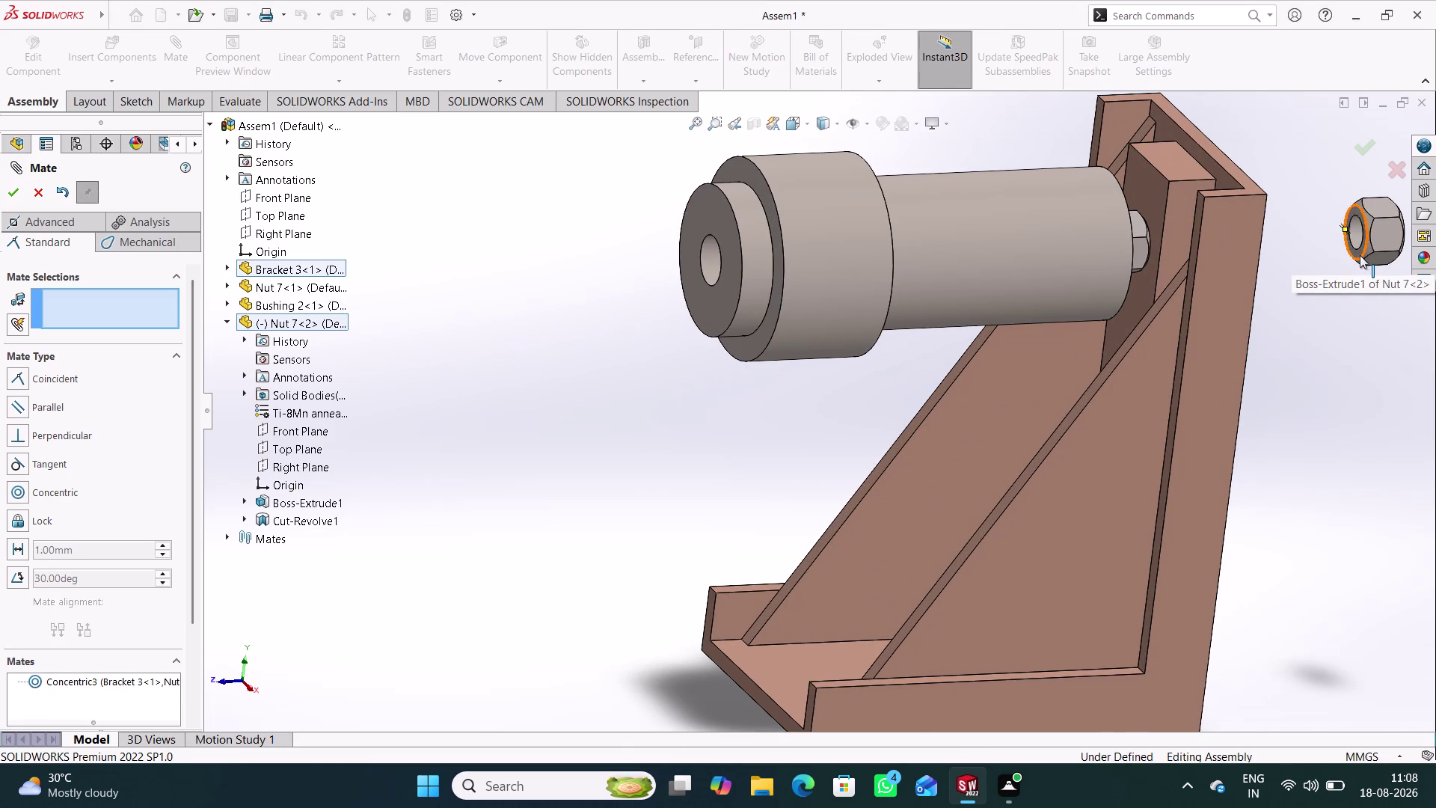
scroll(down, 3)
click(1208, 293)
scroll(down, 3)
middle_drag(1211, 425, 1086, 448)
click(639, 403)
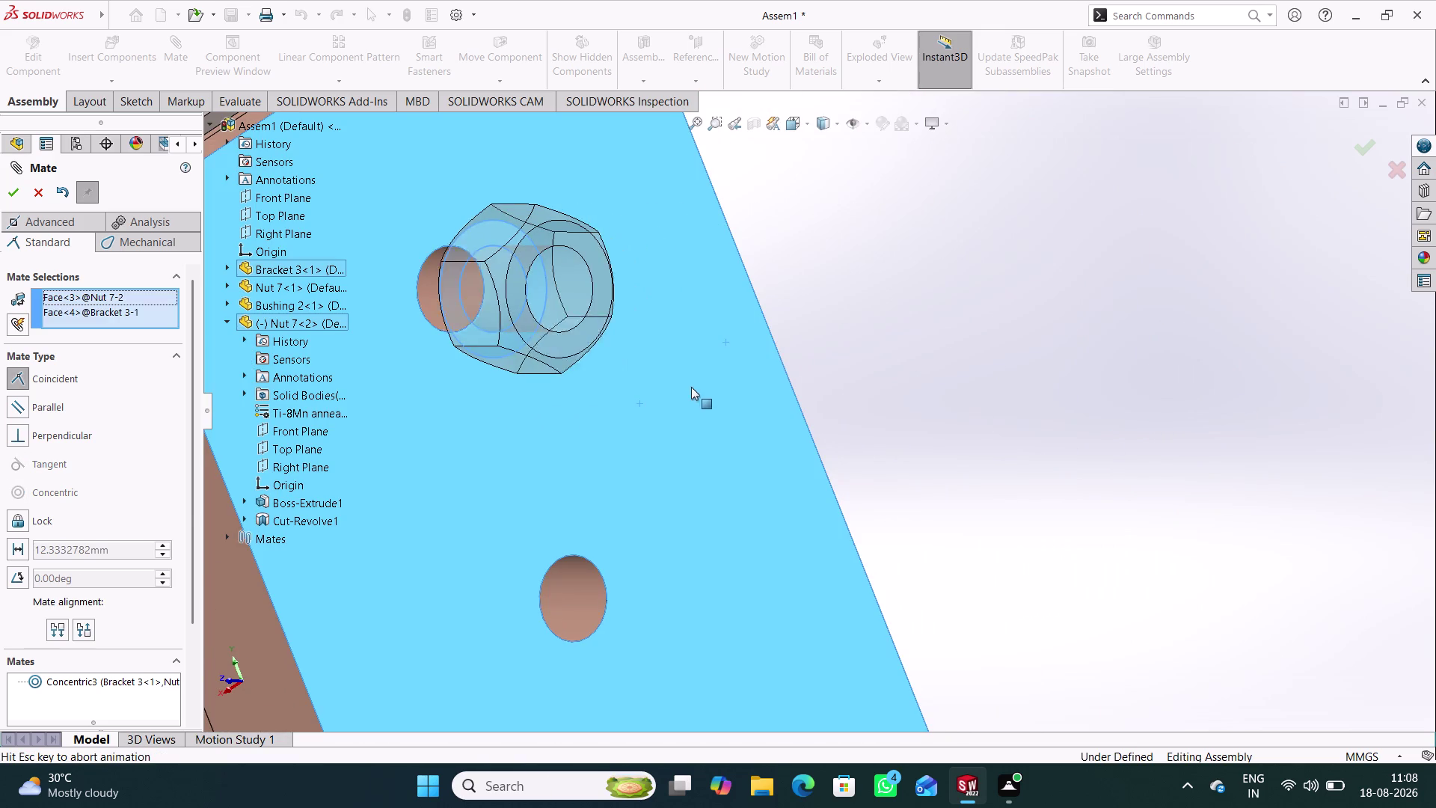
scroll(up, 3)
click(669, 337)
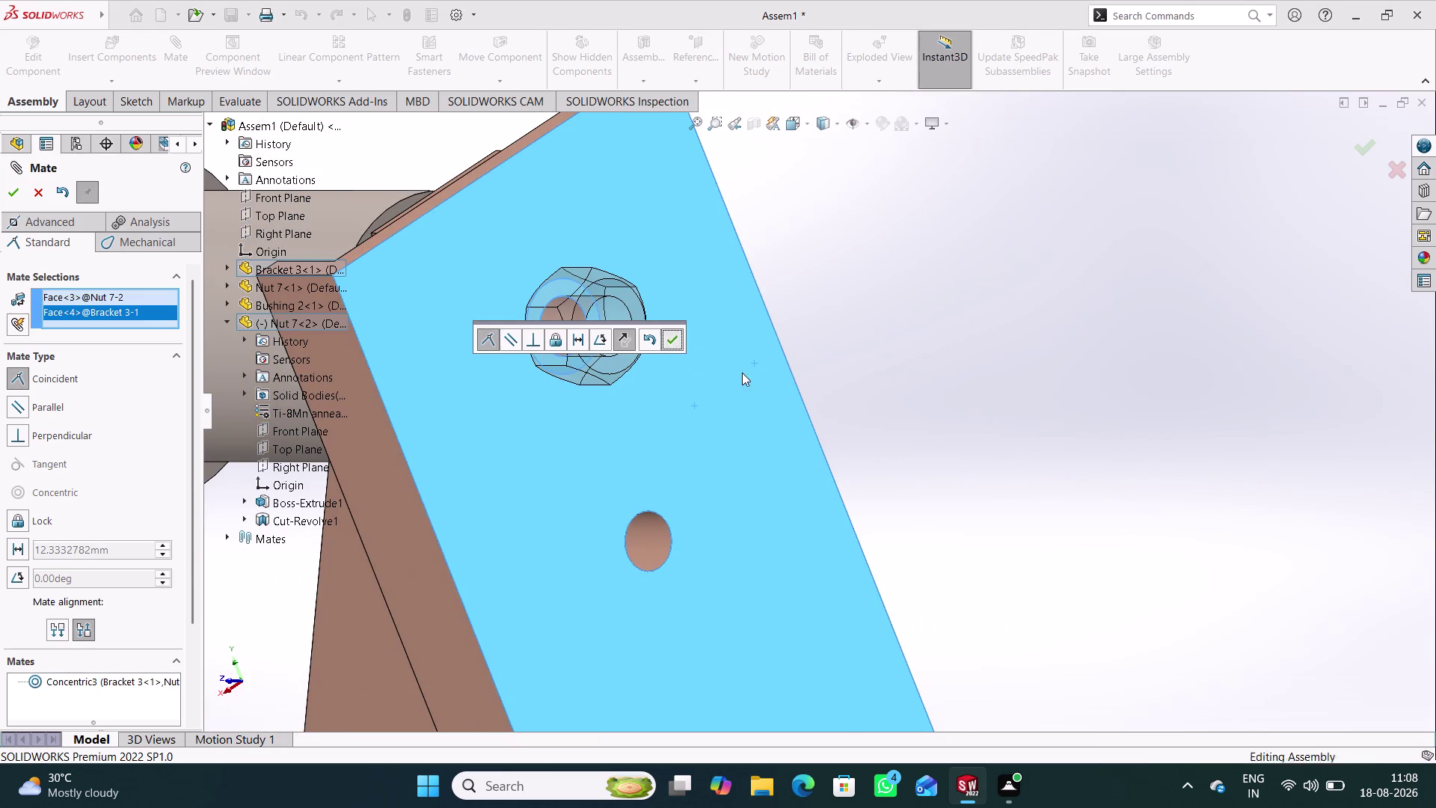
scroll(up, 3)
middle_drag(464, 521, 493, 506)
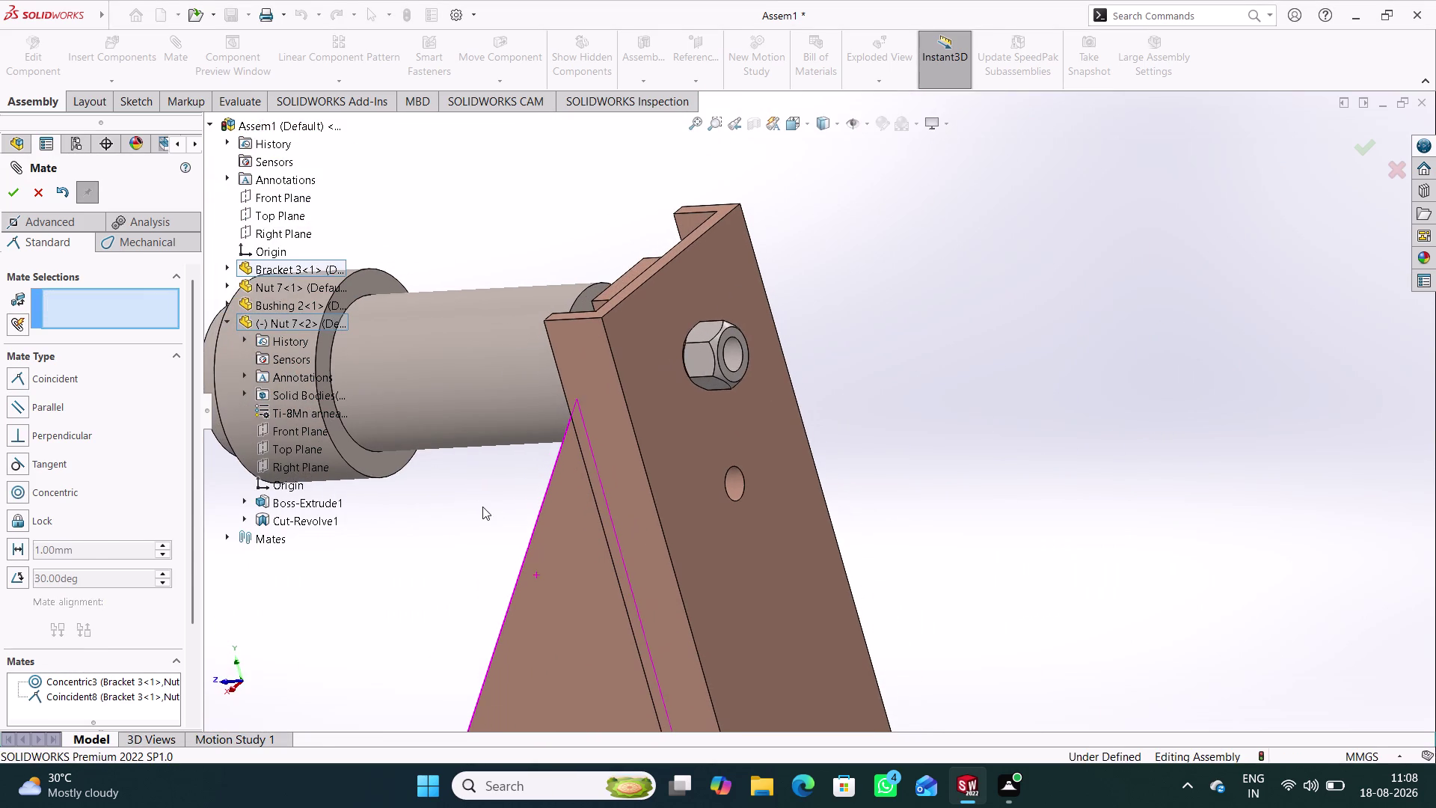
Mate the nut's Right Plane parallel to the assembly Top Plane and close Mate.
click(303, 468)
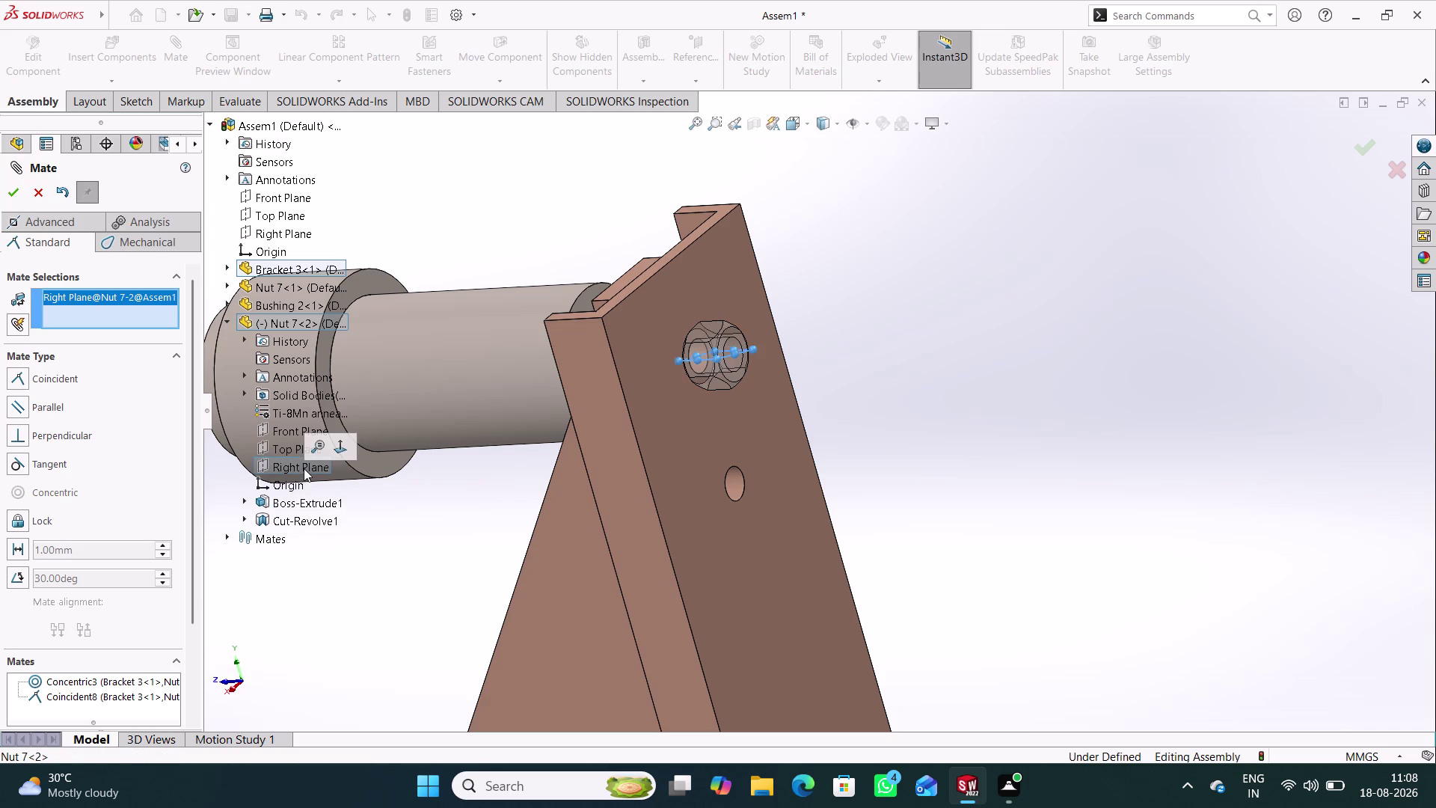
click(293, 214)
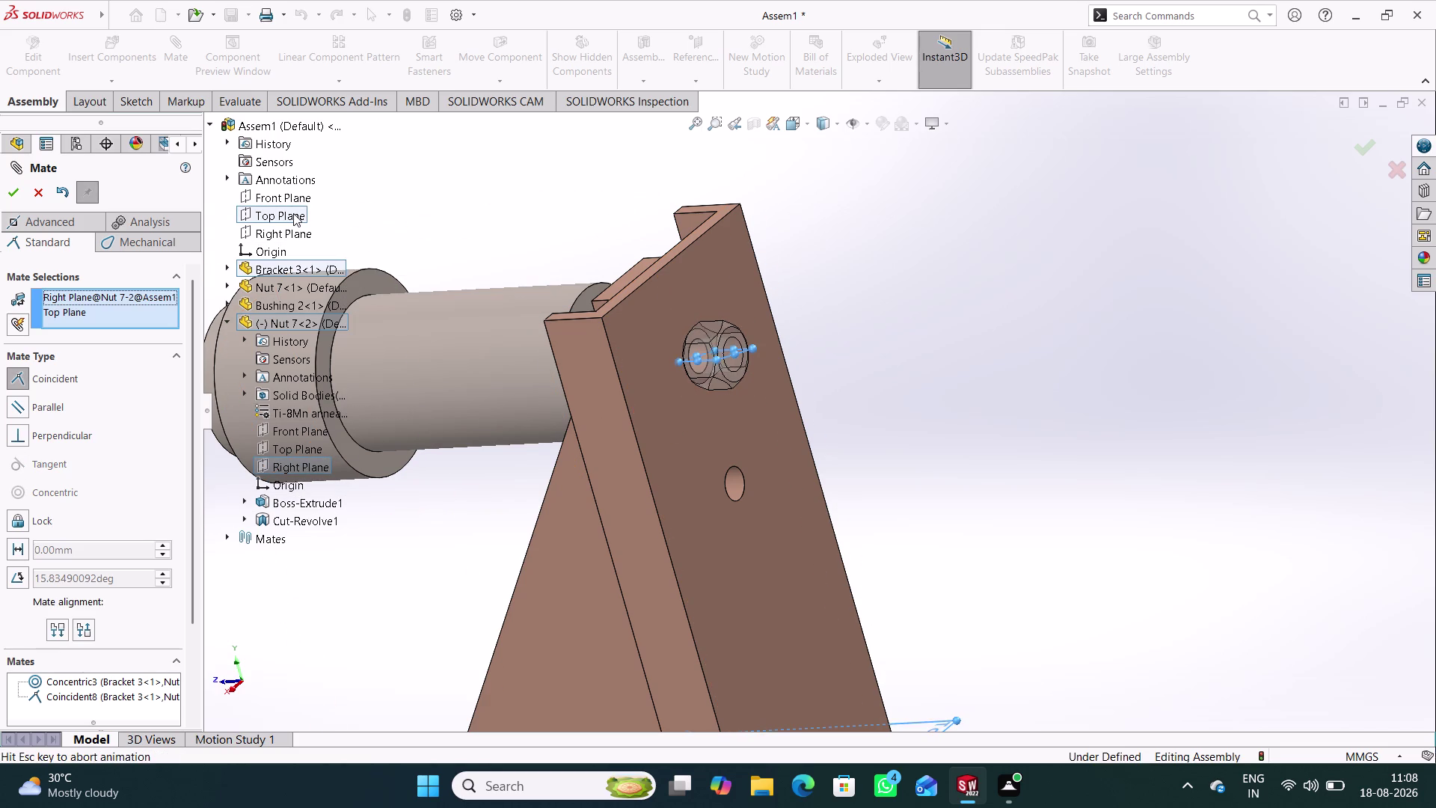
click(281, 192)
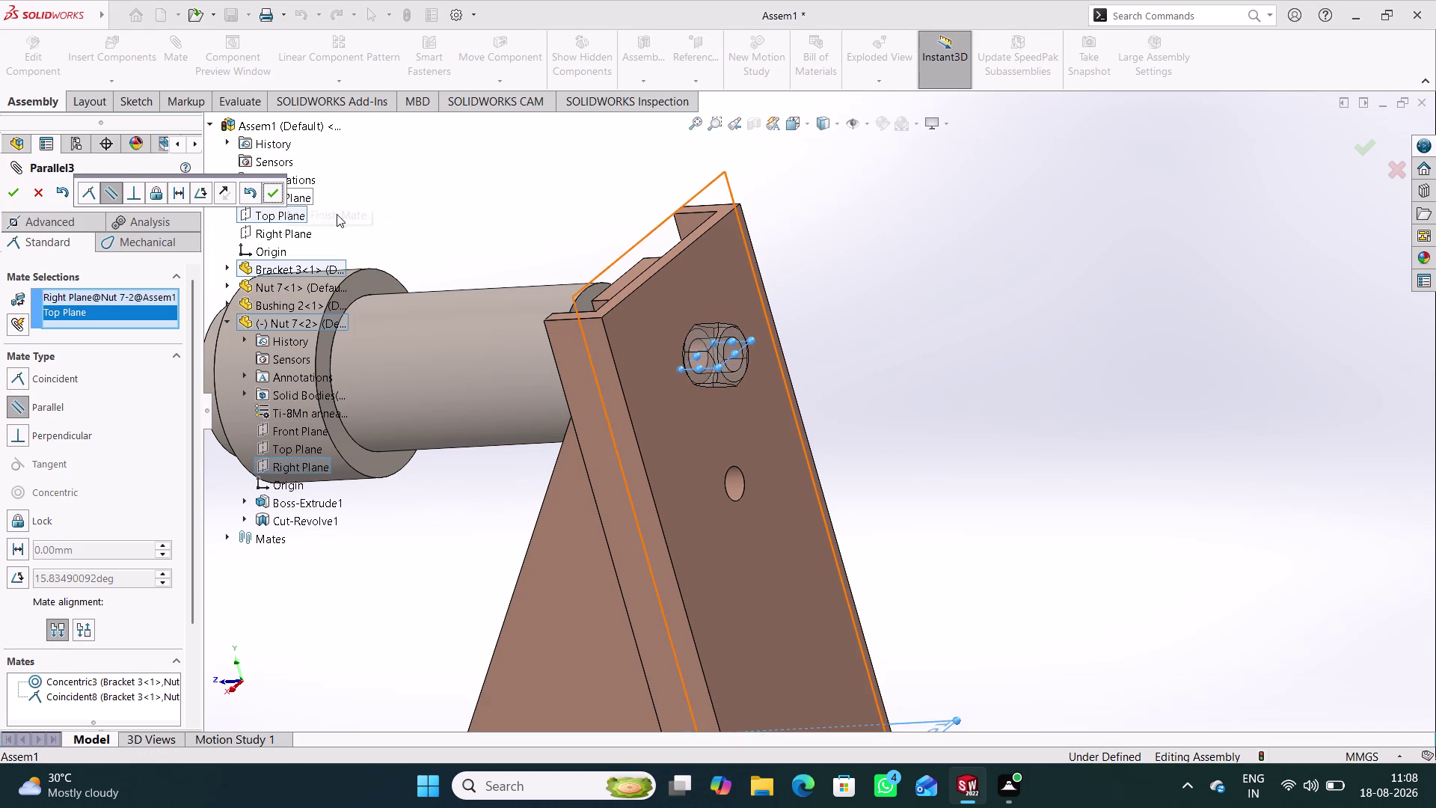
click(269, 190)
click(41, 193)
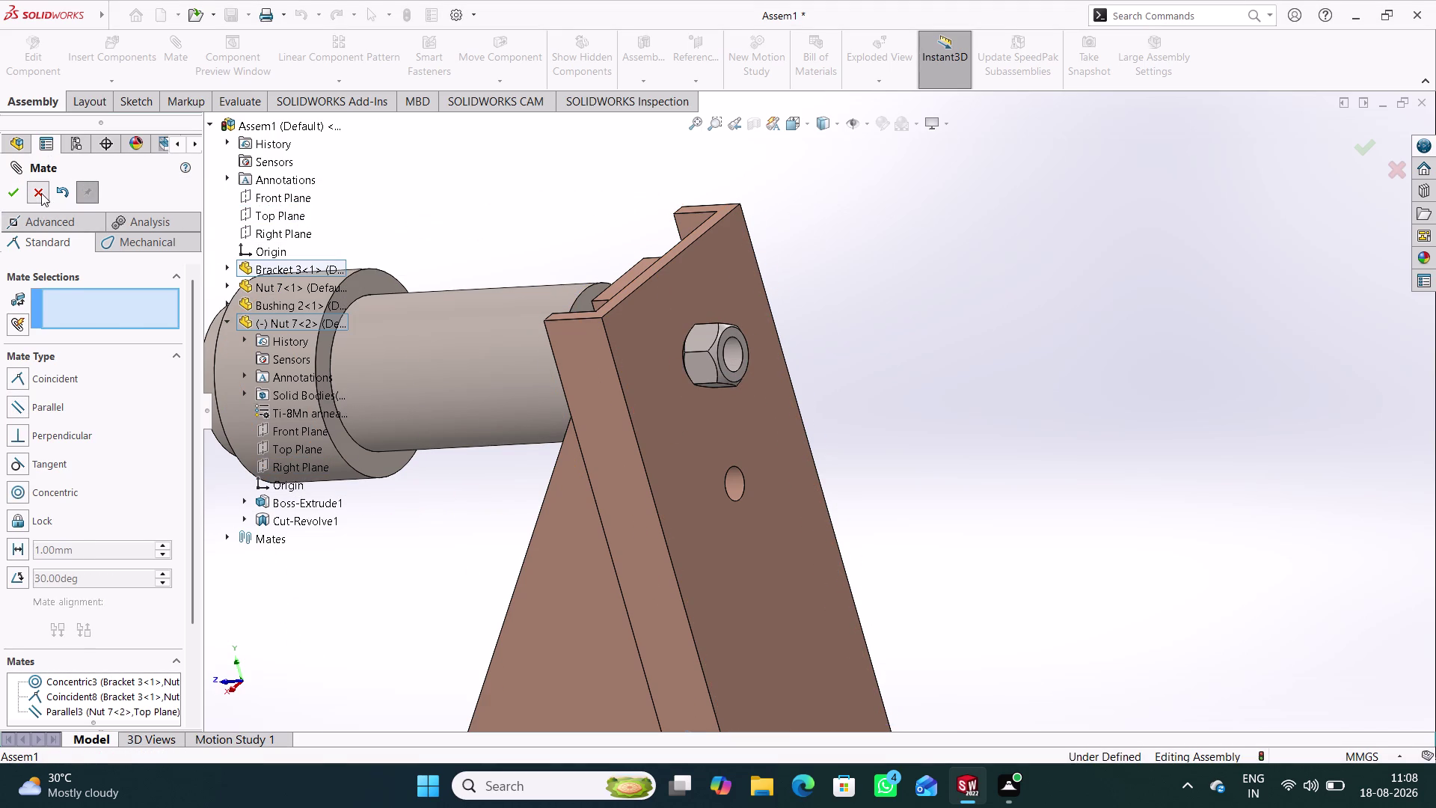
click(7, 381)
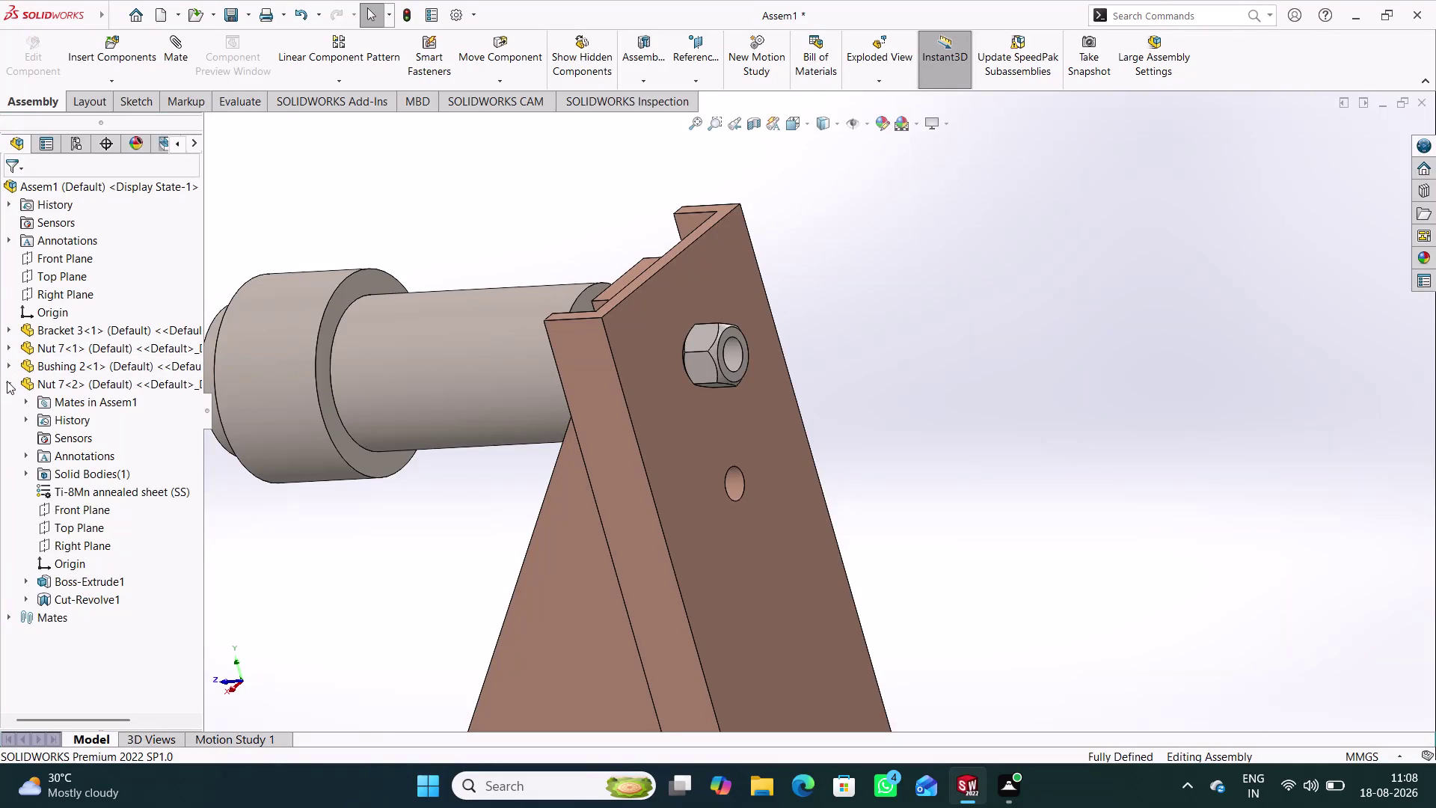
scroll(up, 3)
Insert Turn screw 6, rotated 90° twice, and place it right of the bracket.
middle_drag(450, 257, 505, 256)
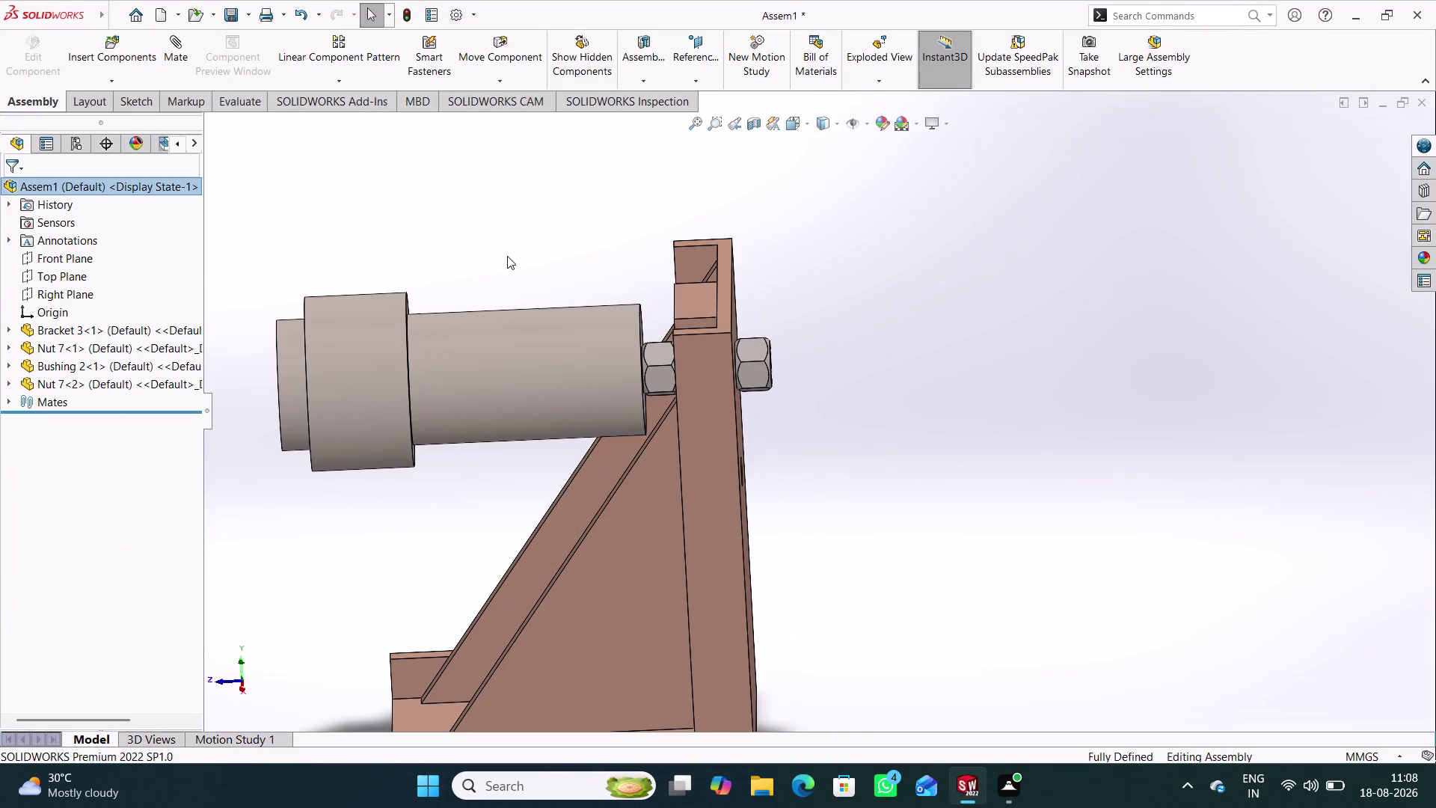
click(507, 256)
click(129, 45)
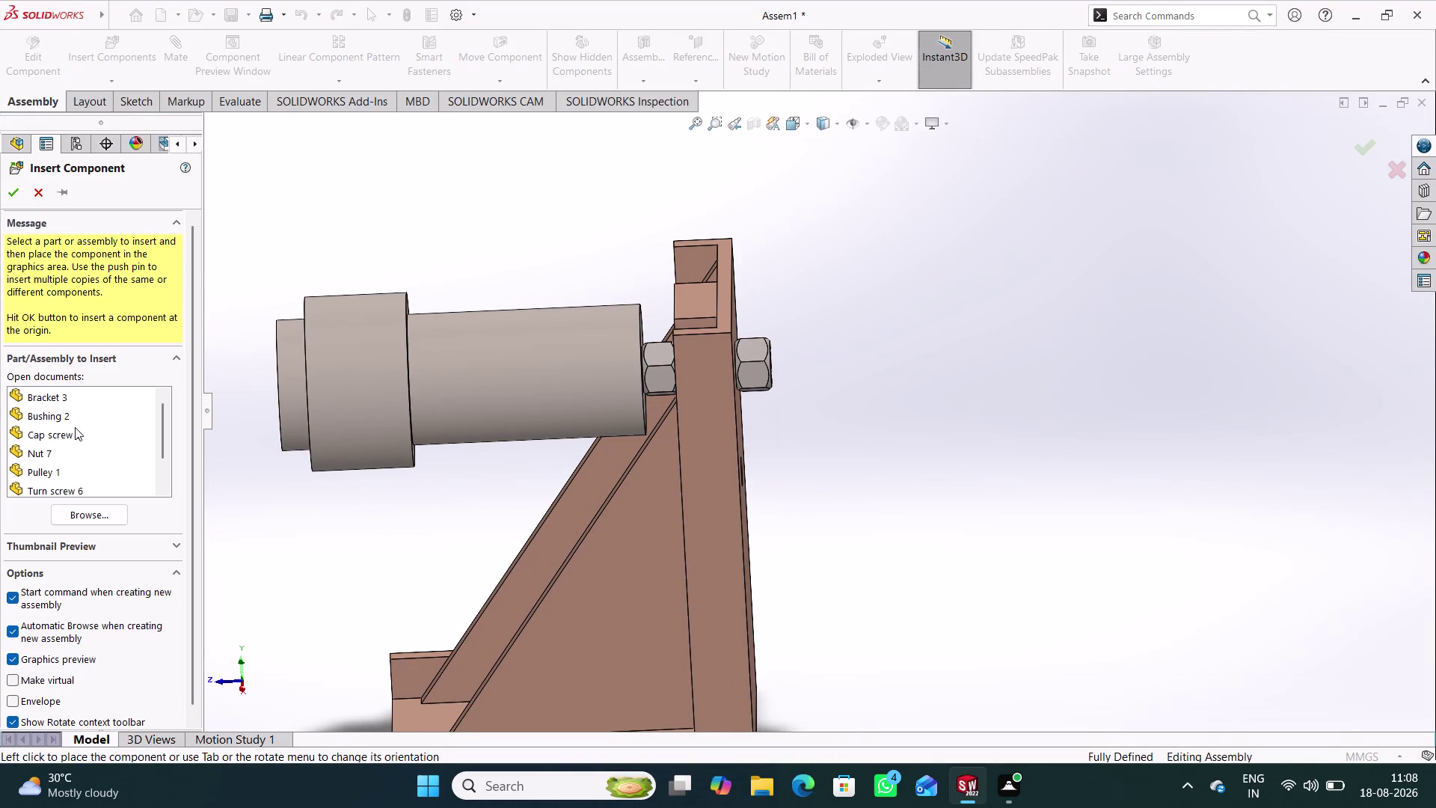
scroll(down, 3)
scroll(down, 3)
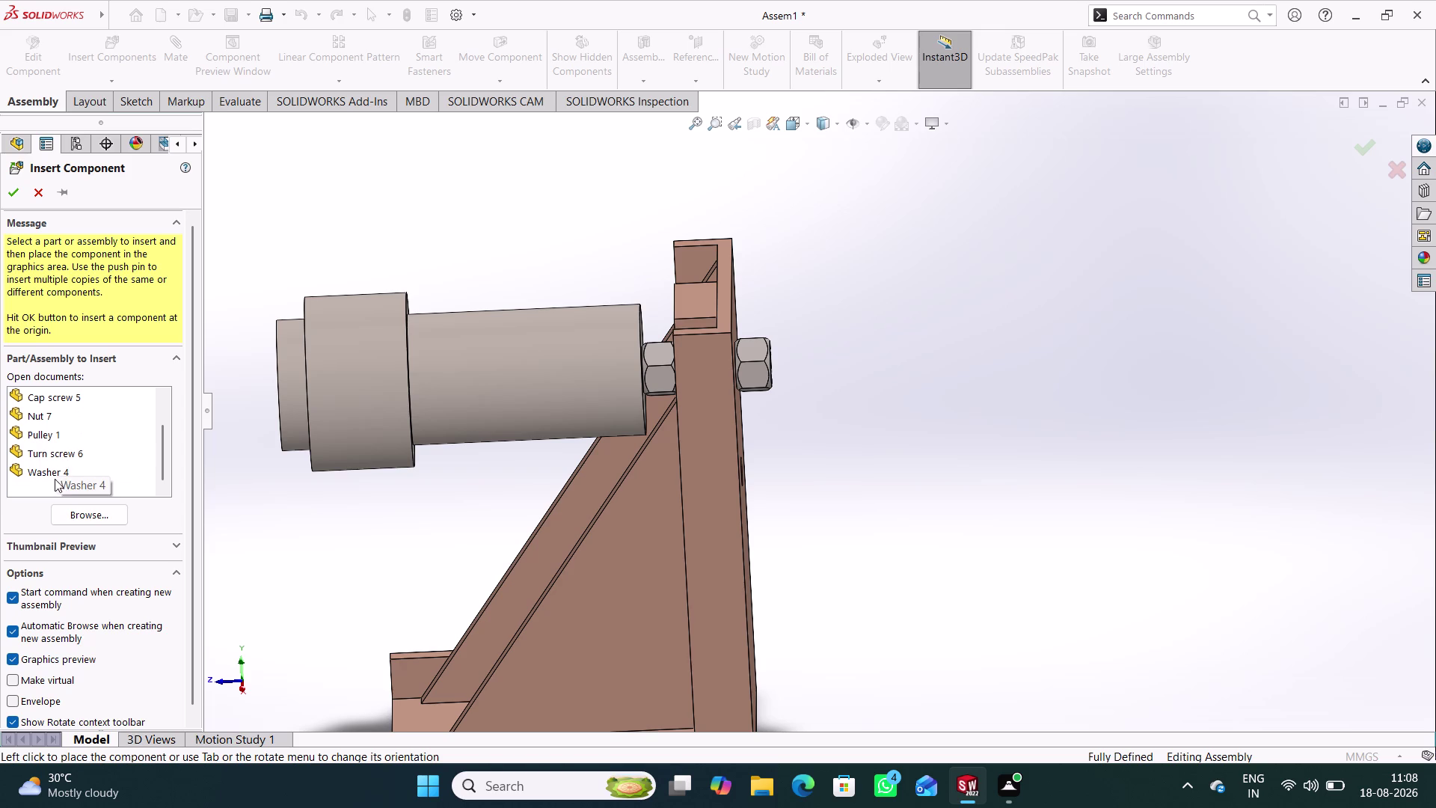
click(67, 452)
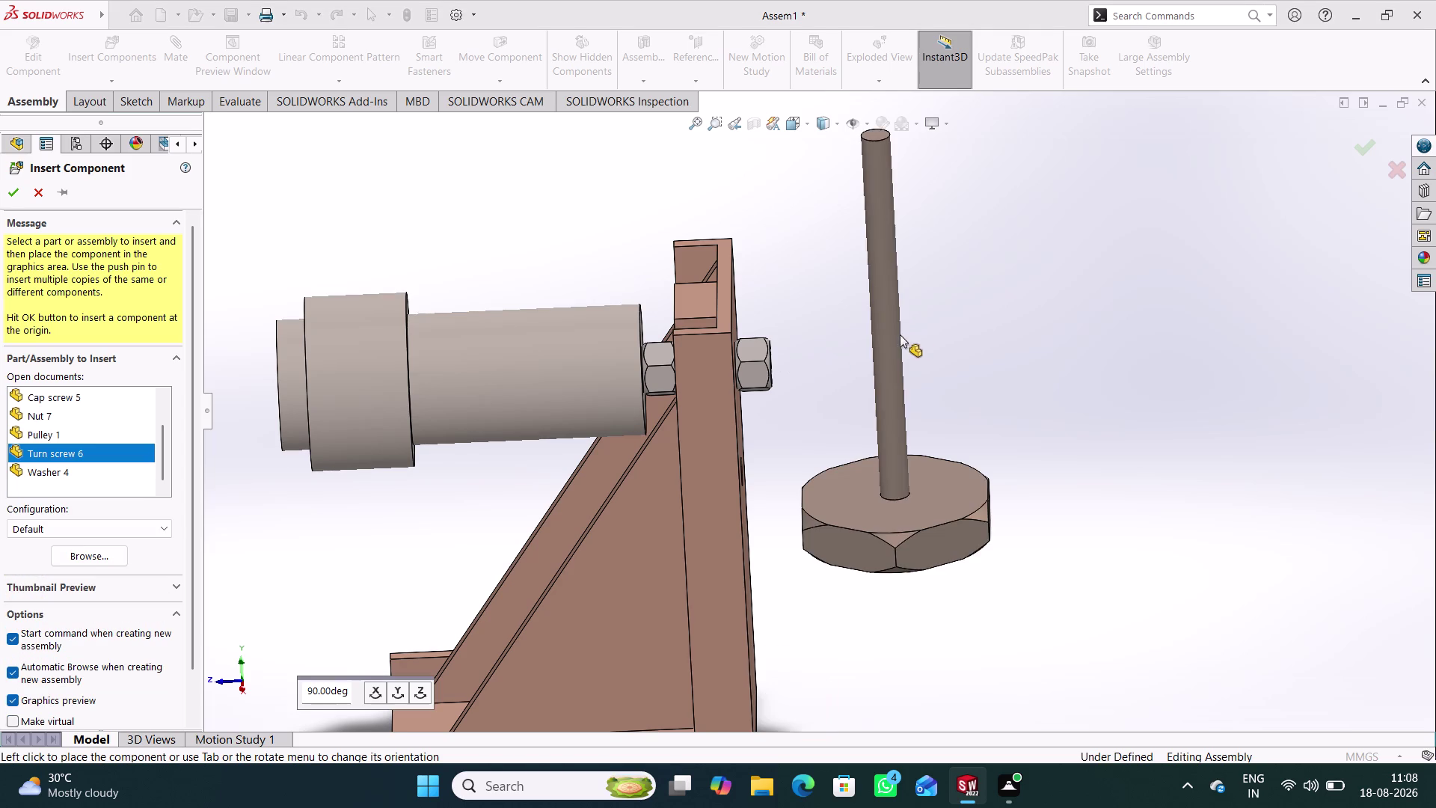
click(392, 700)
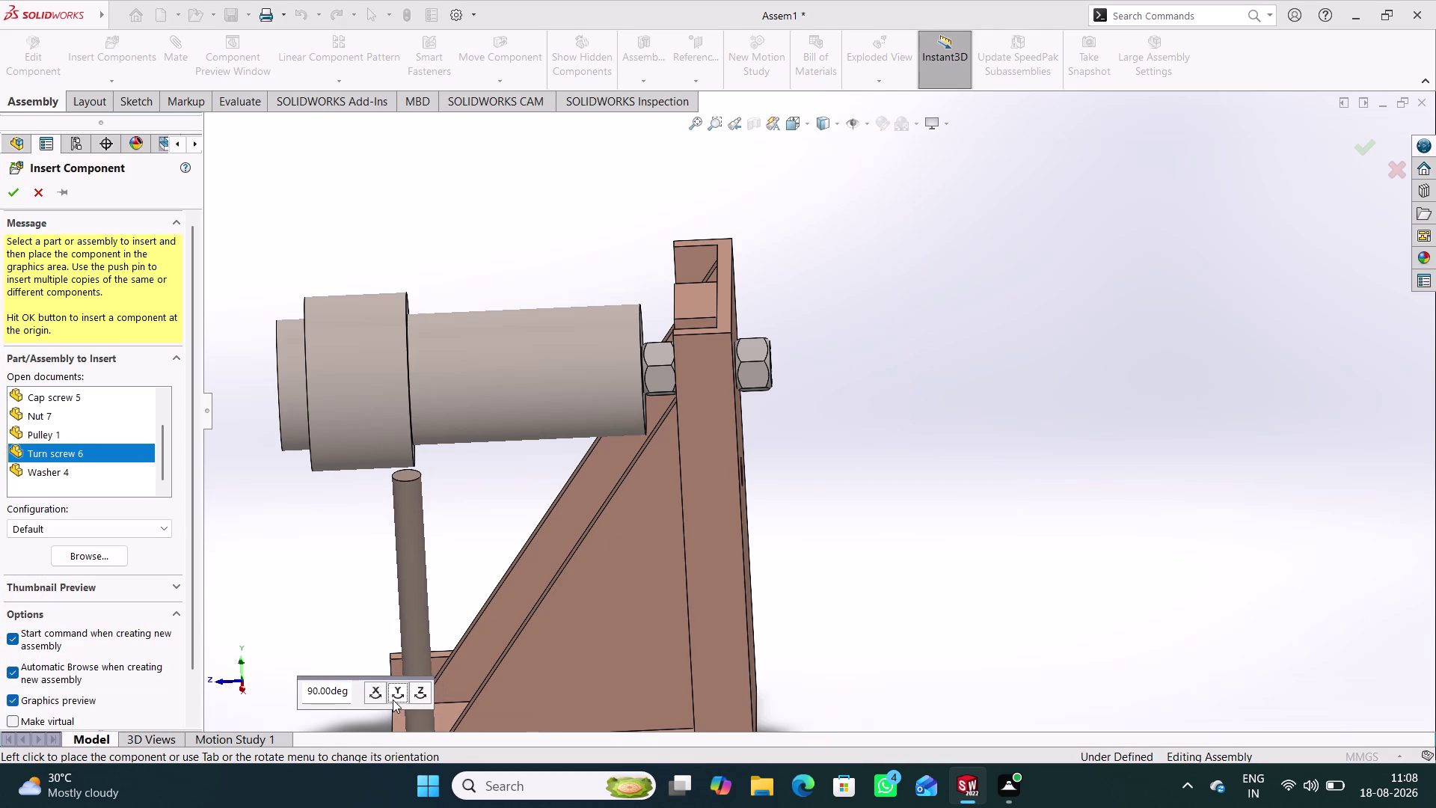
click(379, 692)
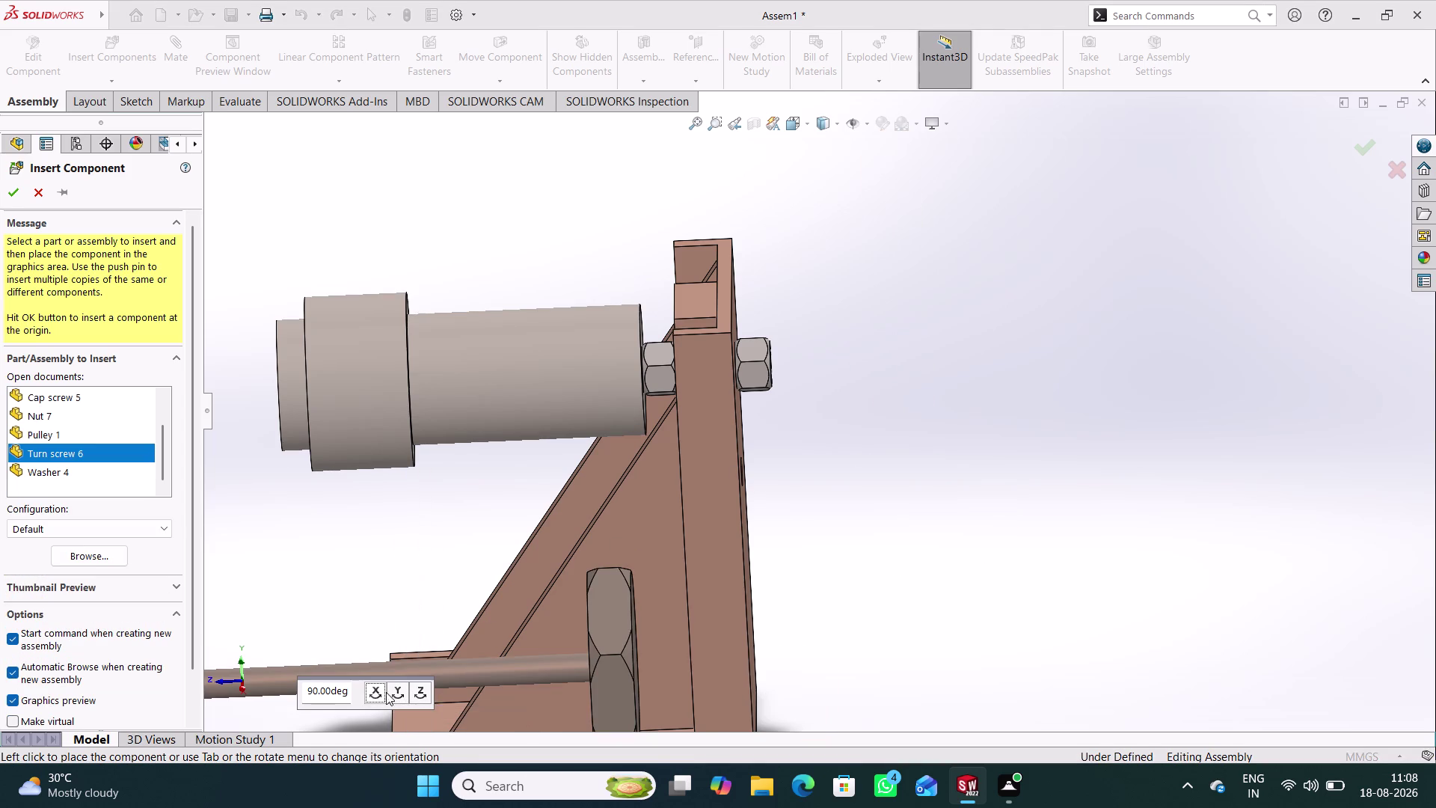
click(1072, 342)
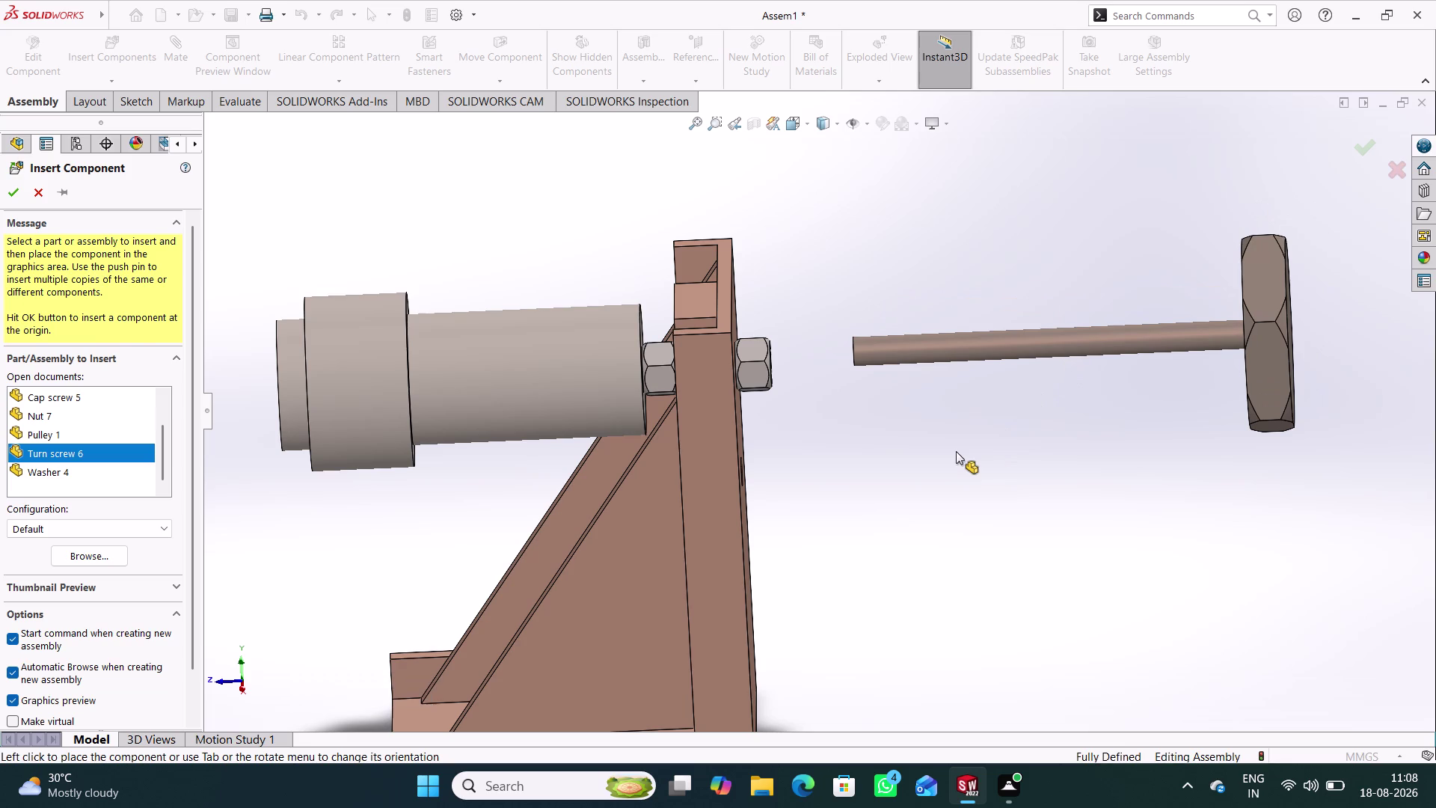
middle_drag(955, 461, 974, 451)
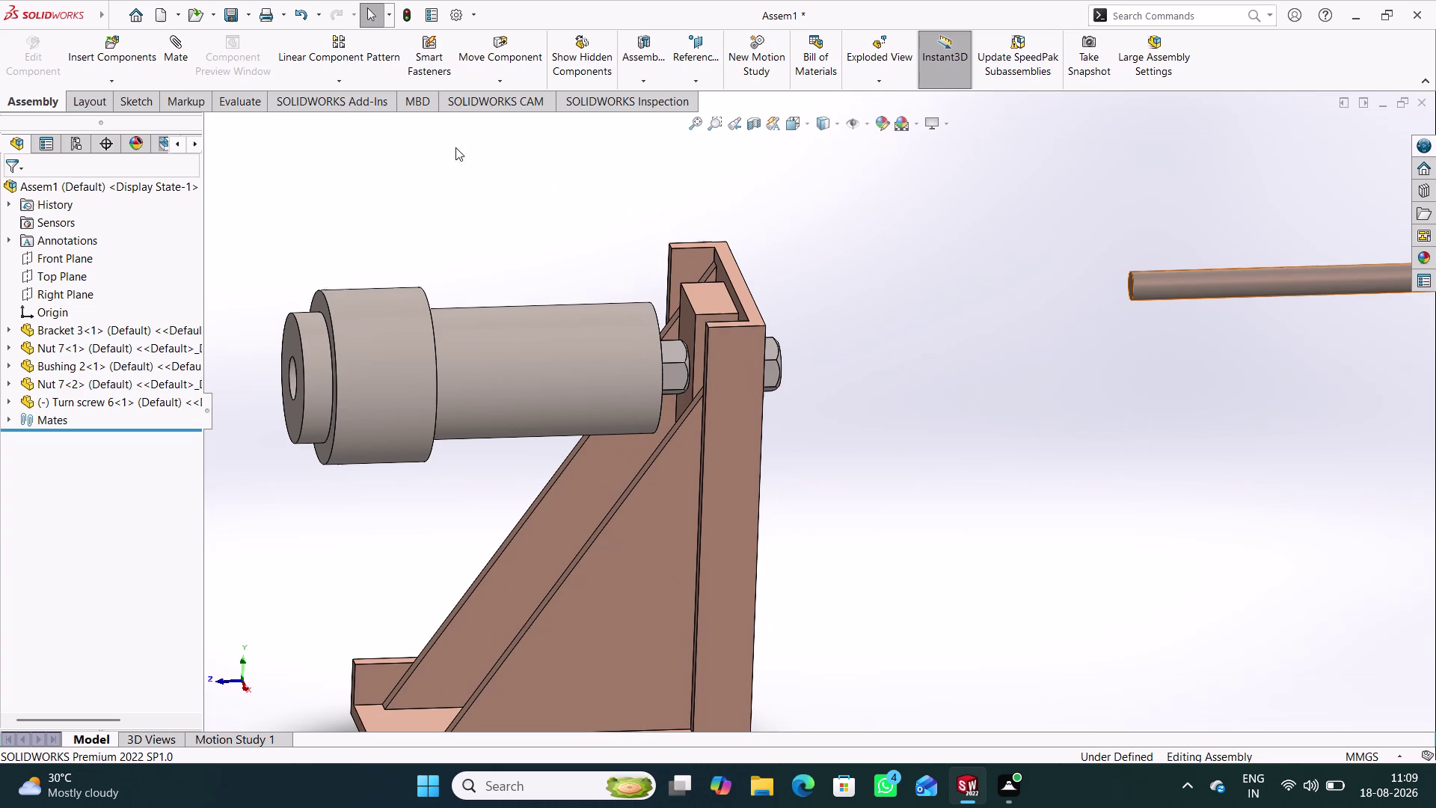
click(174, 74)
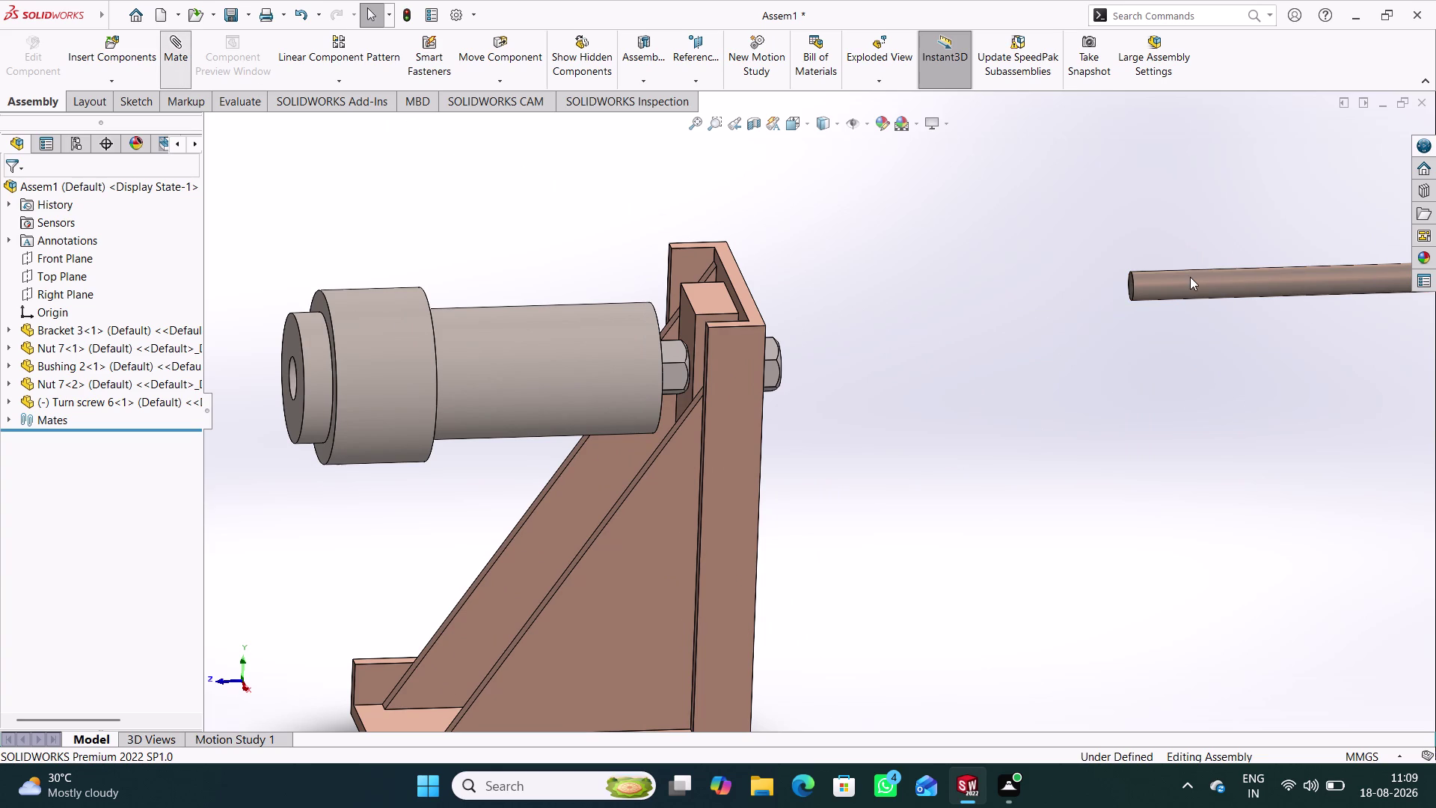
Mate the turn screw's axis concentric with the second nut's bore.
click(1202, 285)
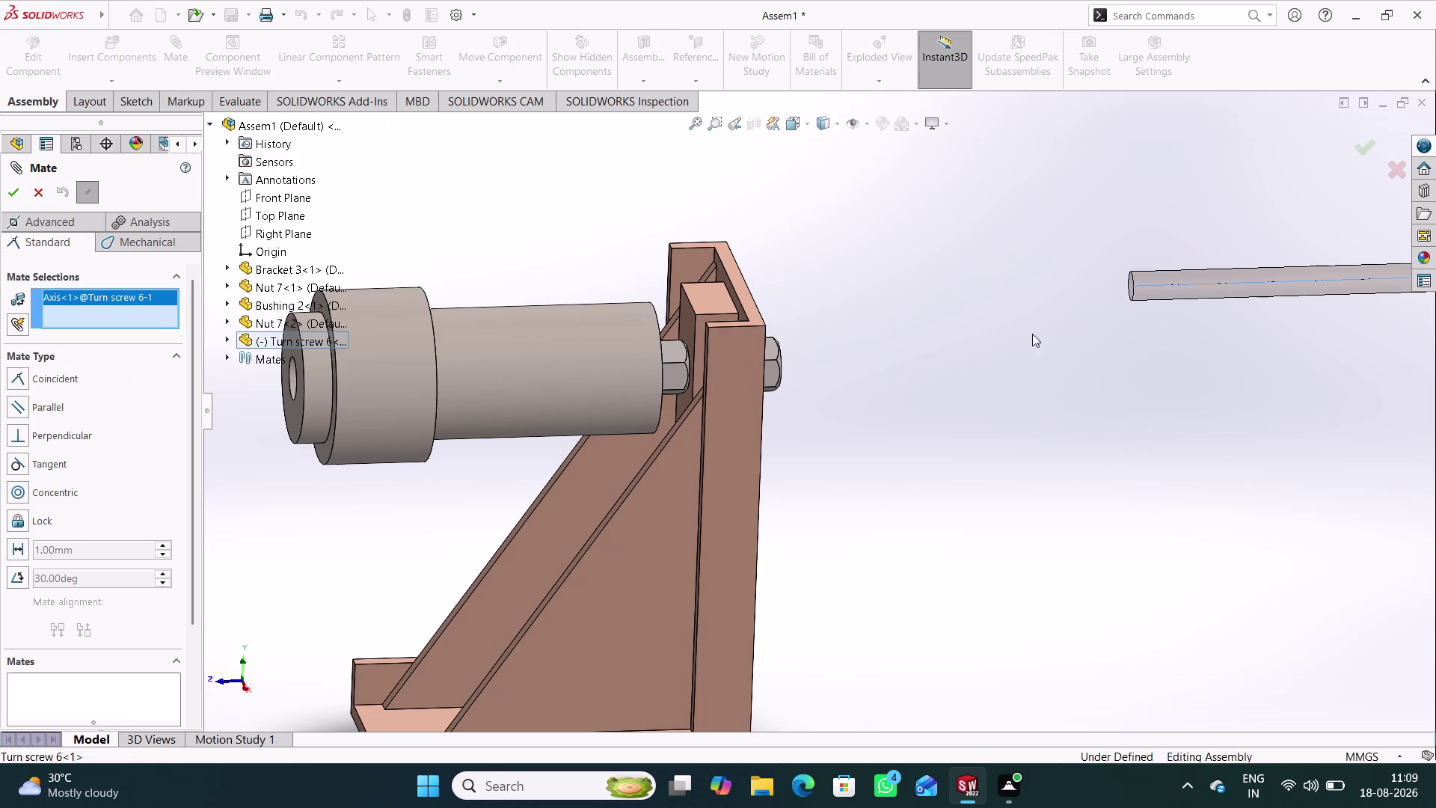
middle_drag(1015, 338, 932, 362)
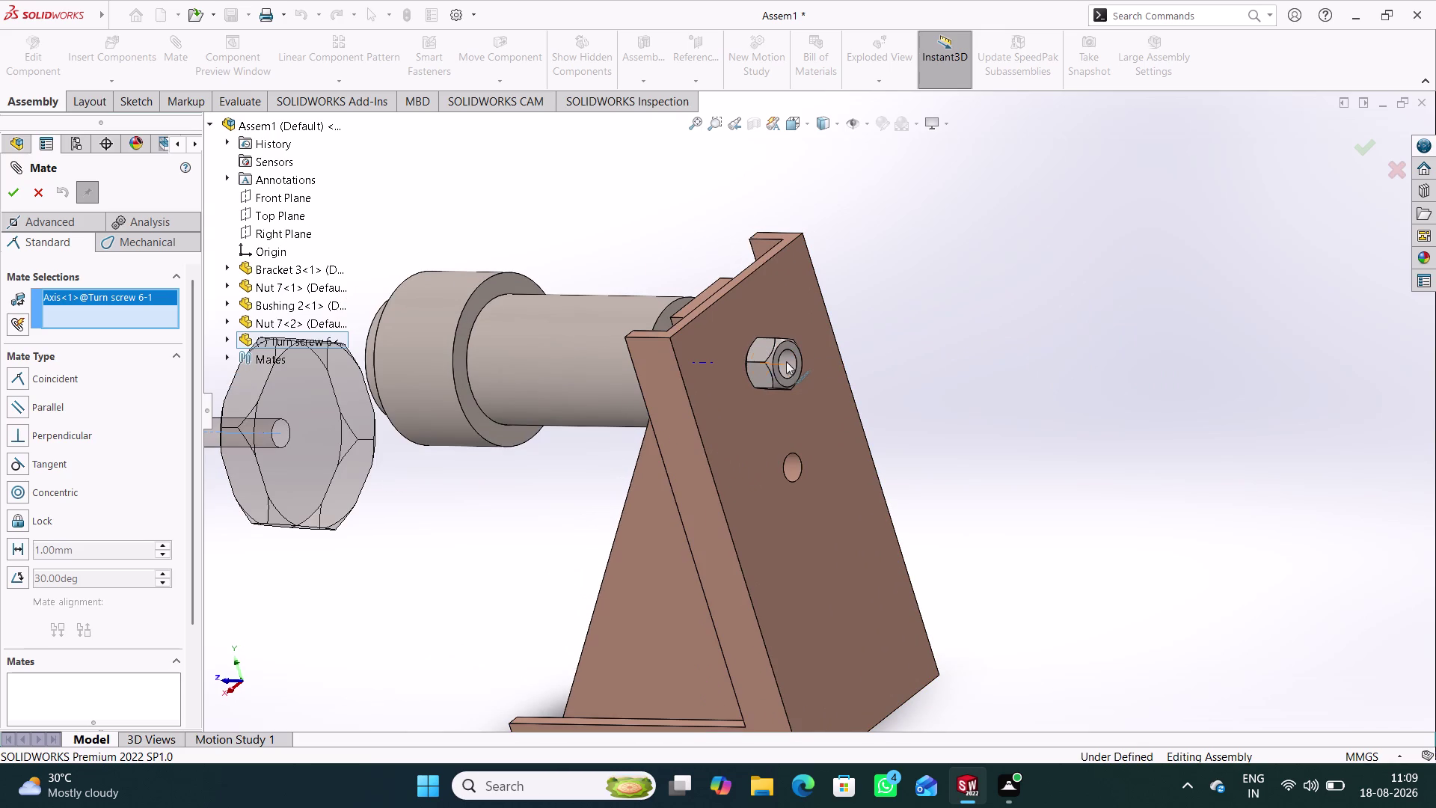
click(785, 370)
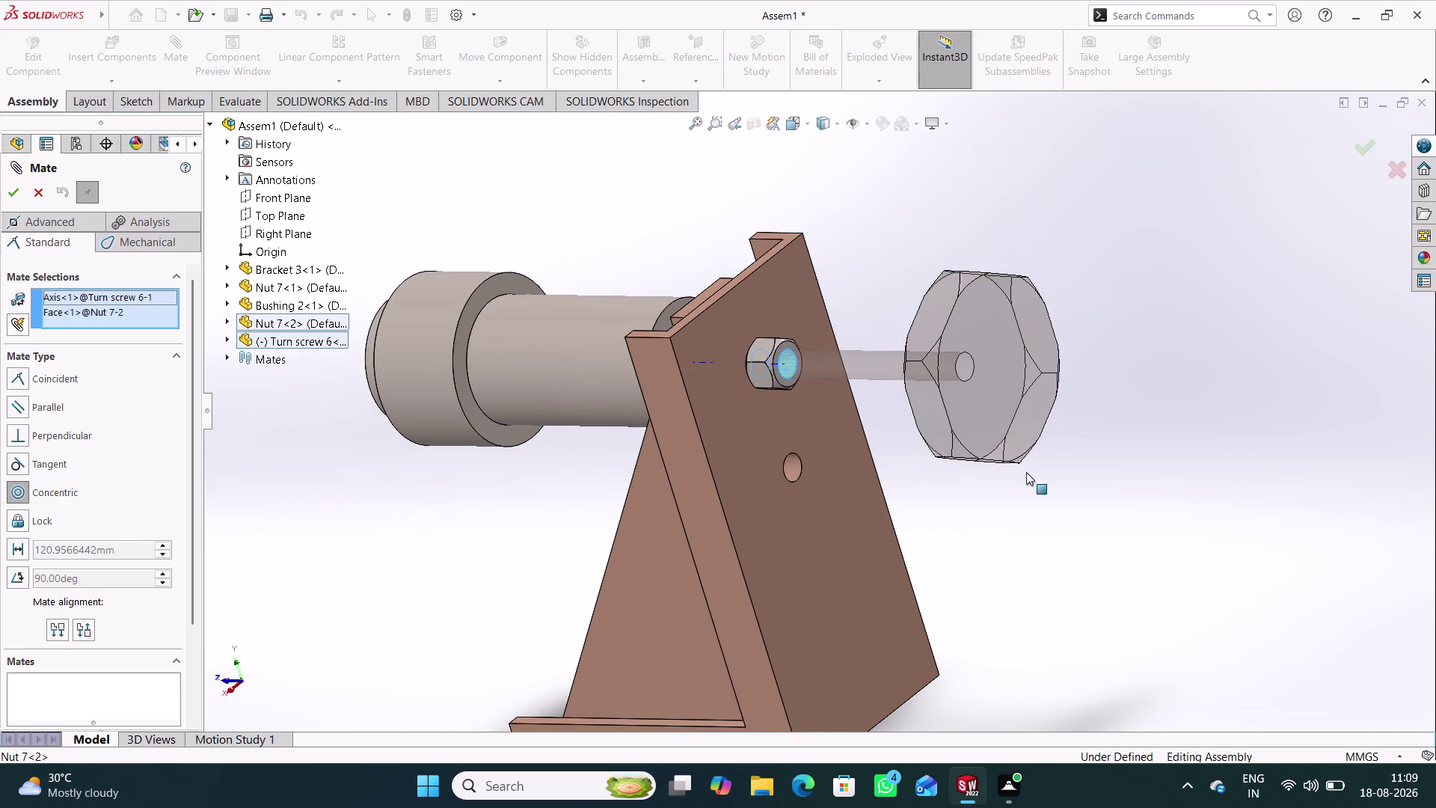
click(1279, 501)
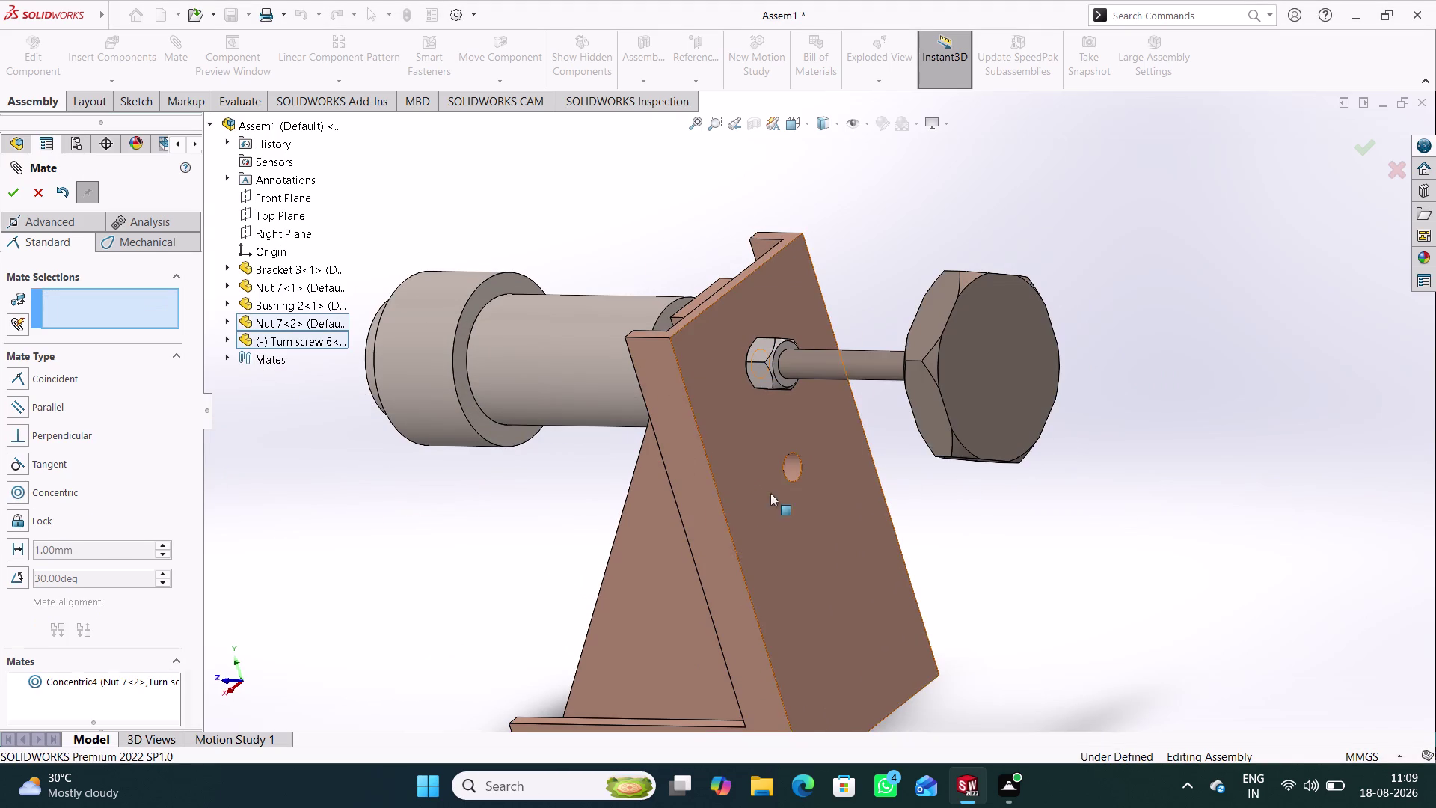
Make the knob's flat face parallel to the bushing's axis and finish that mate.
middle_drag(605, 546, 643, 460)
scroll(down, 3)
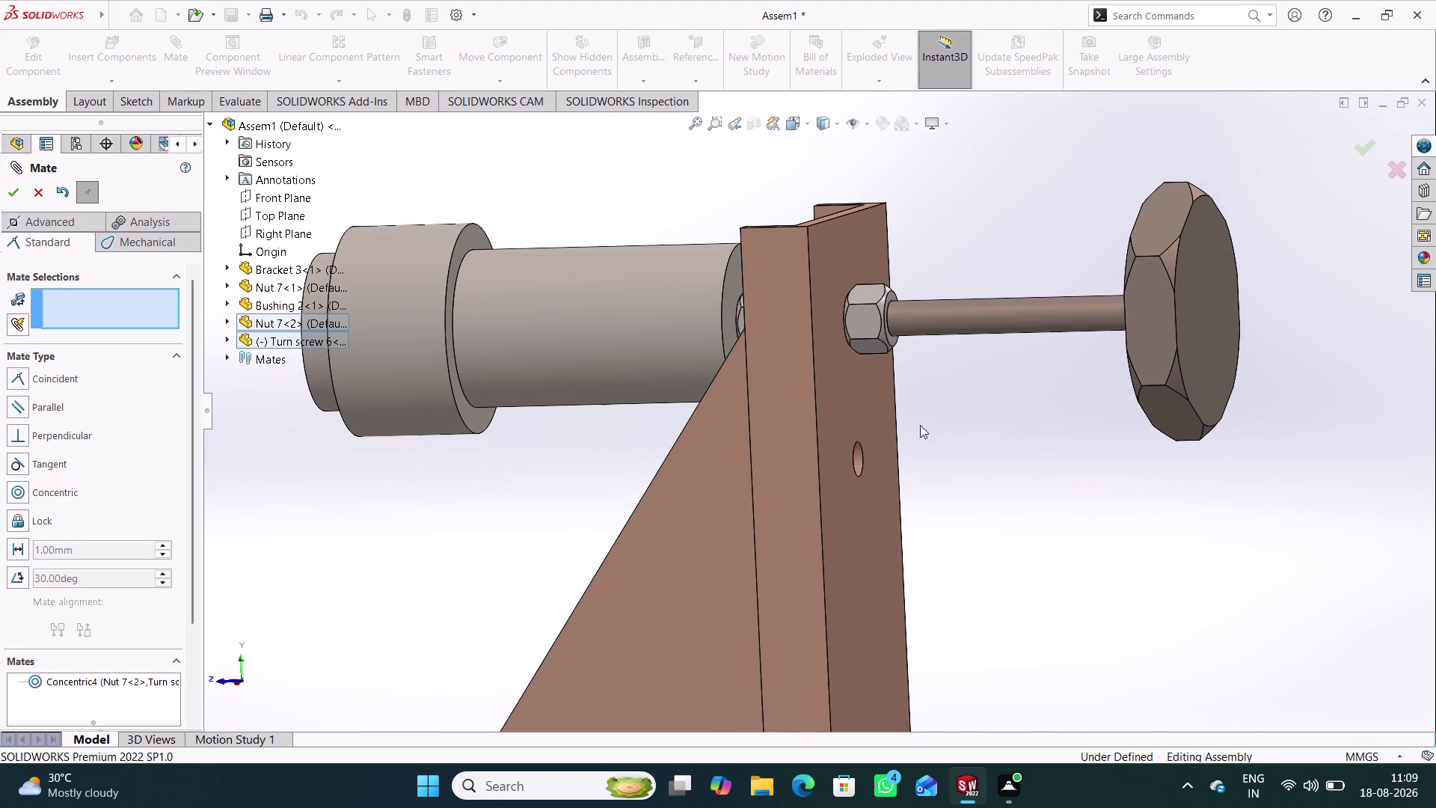
drag(1186, 344, 921, 333)
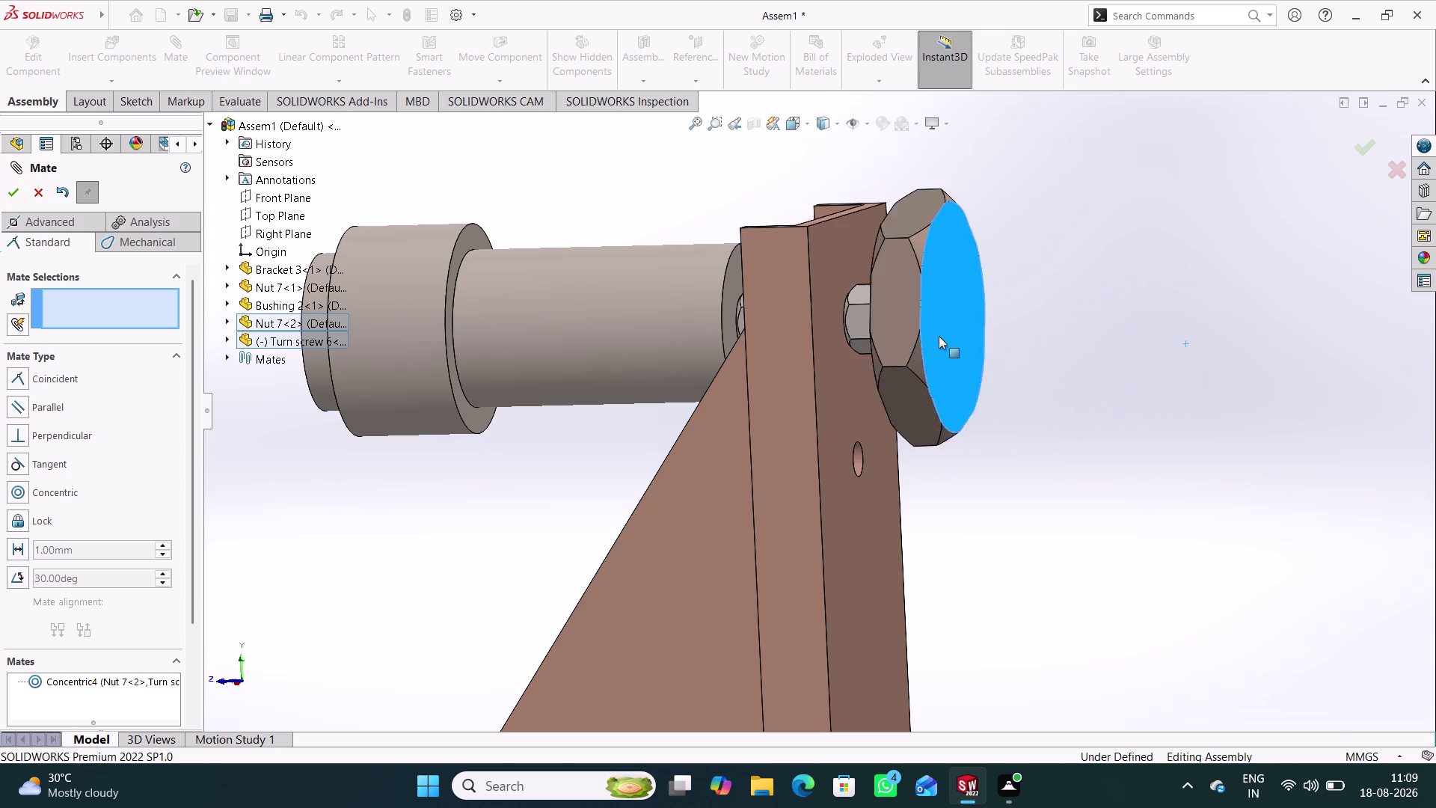
drag(921, 333, 1148, 379)
middle_drag(1036, 478, 1066, 458)
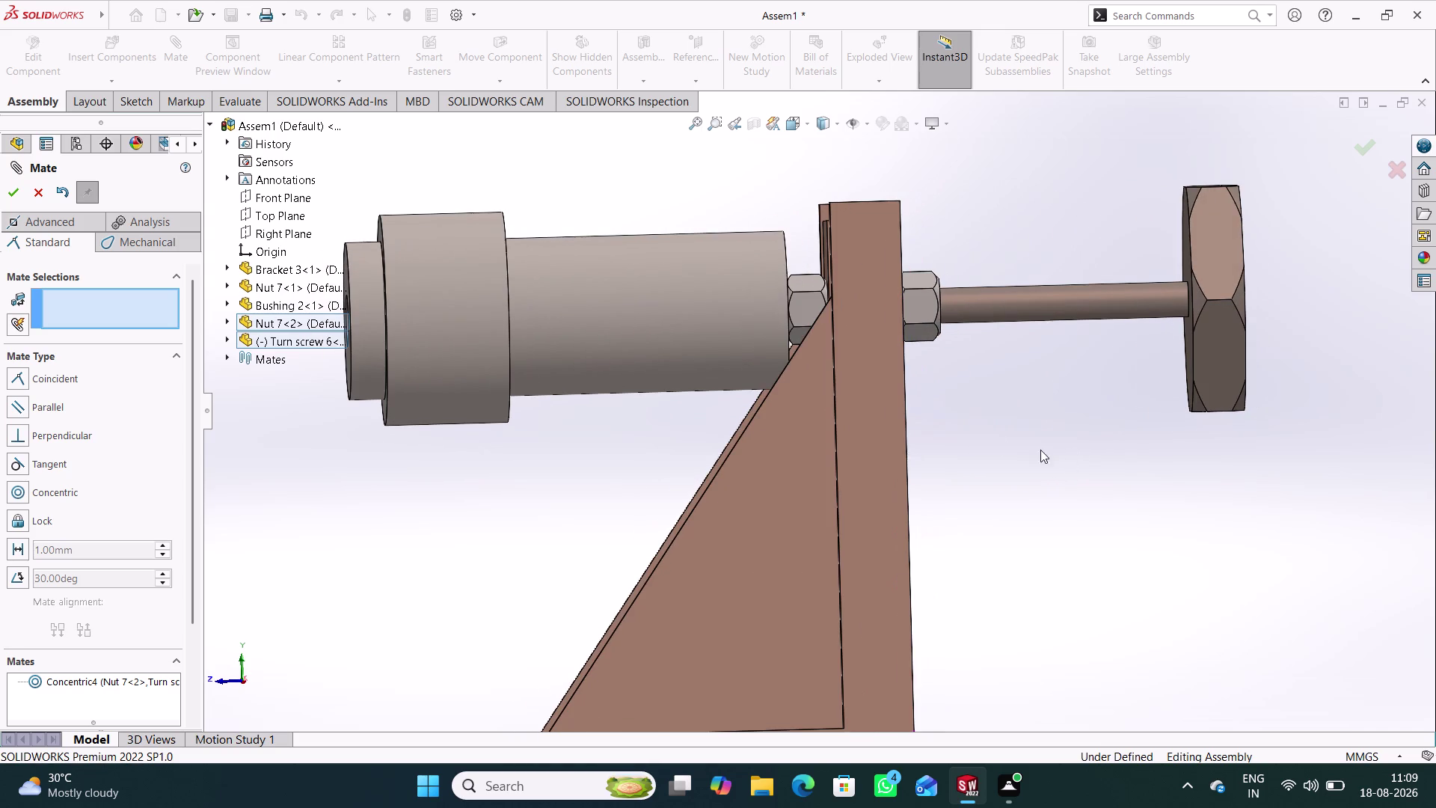
click(705, 310)
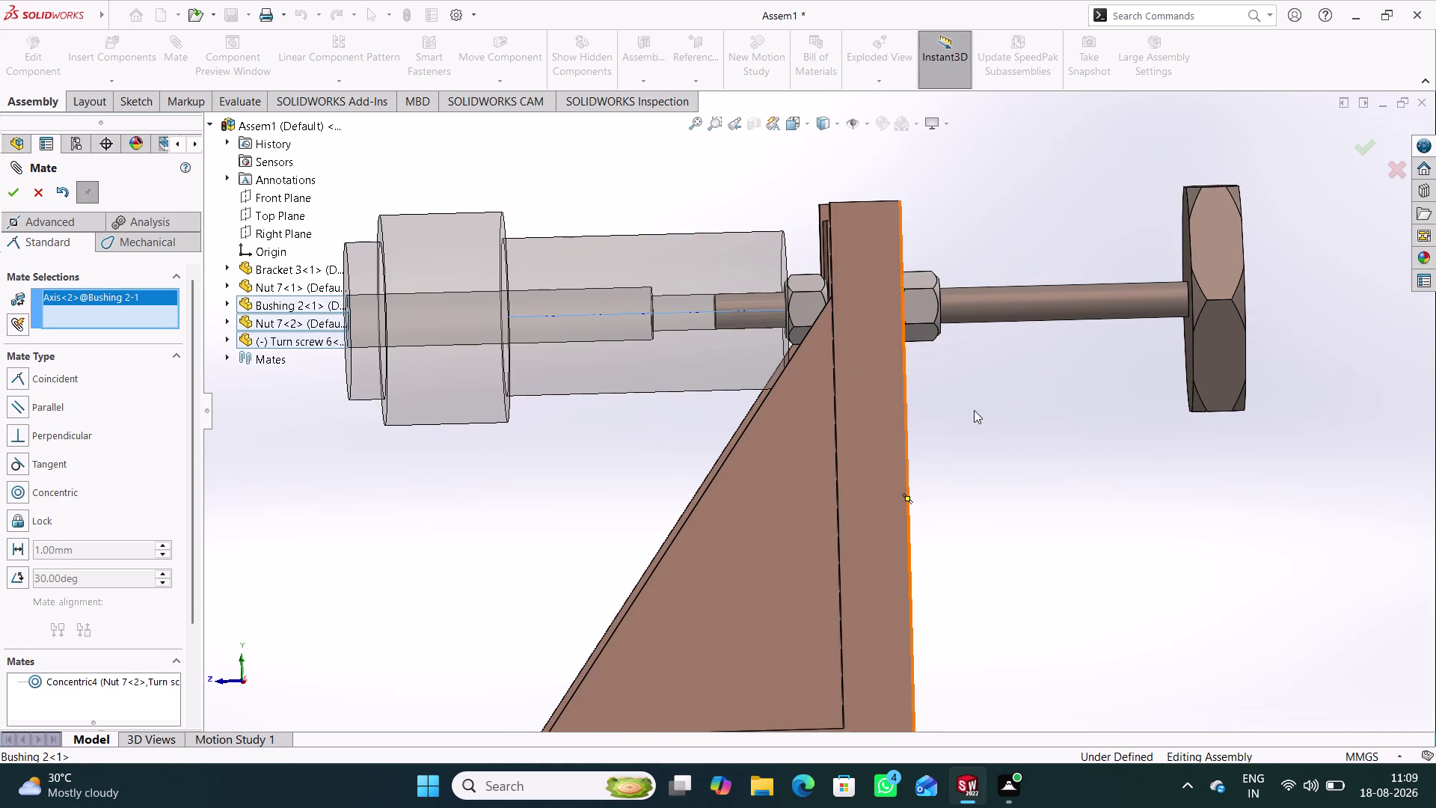
click(1225, 331)
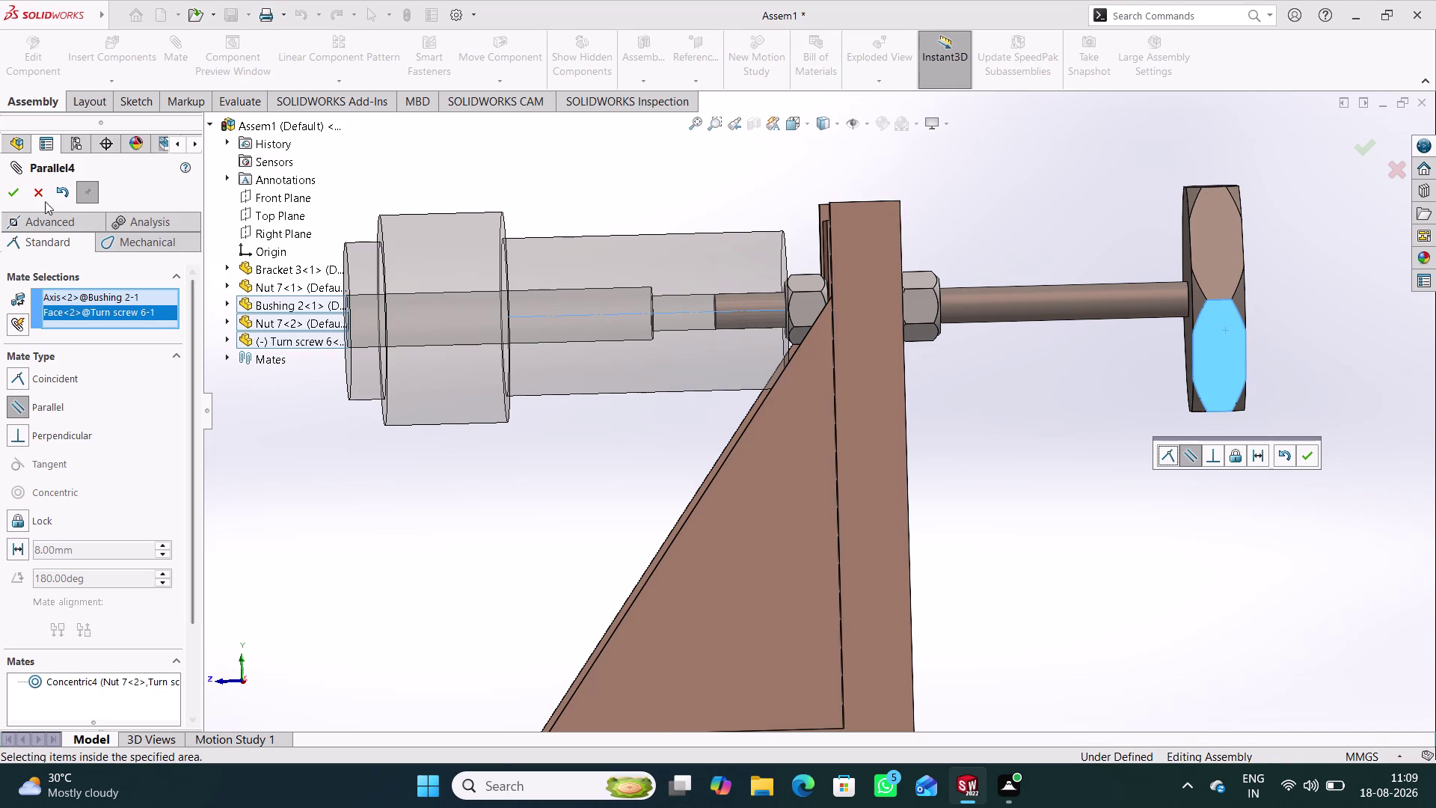
click(32, 187)
click(1048, 481)
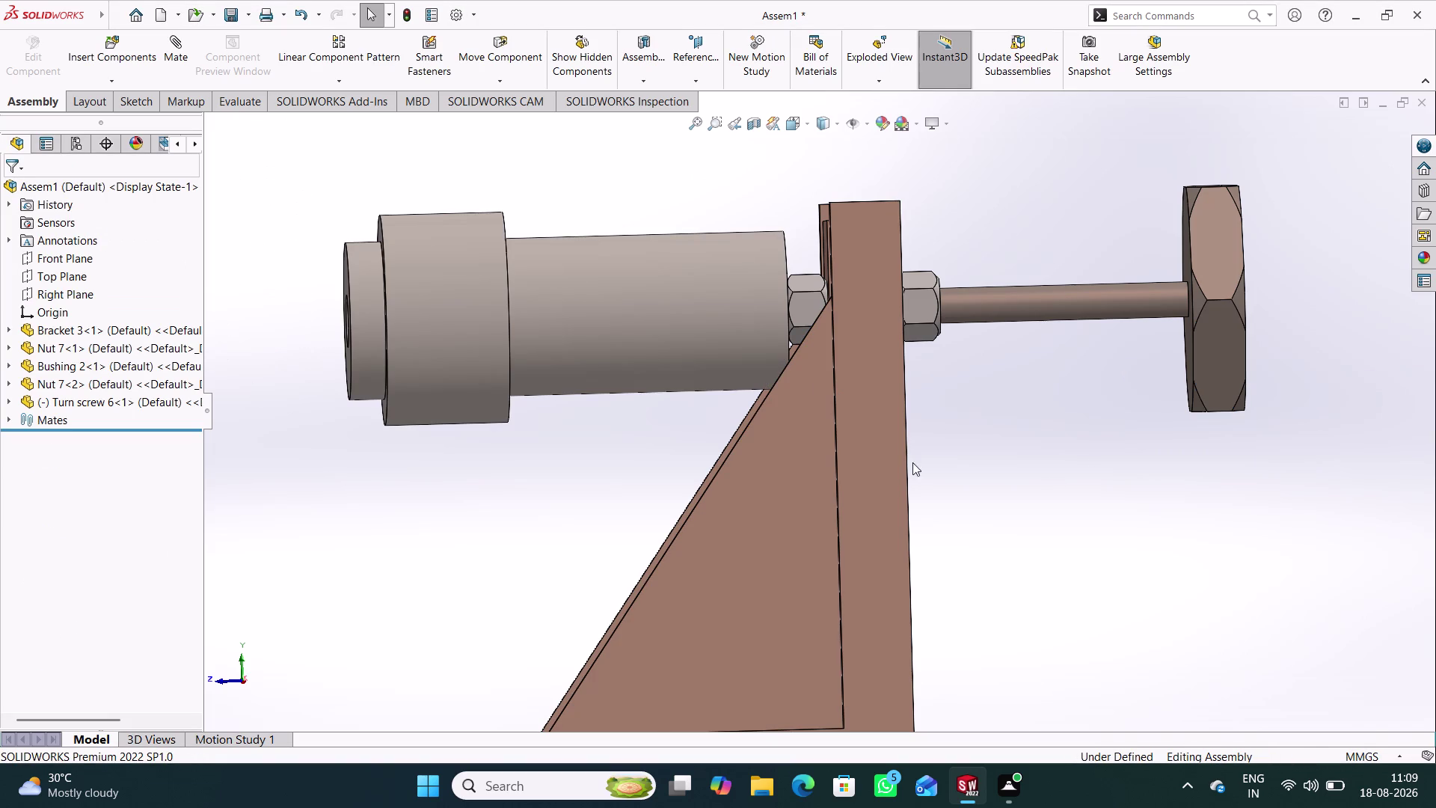
click(175, 62)
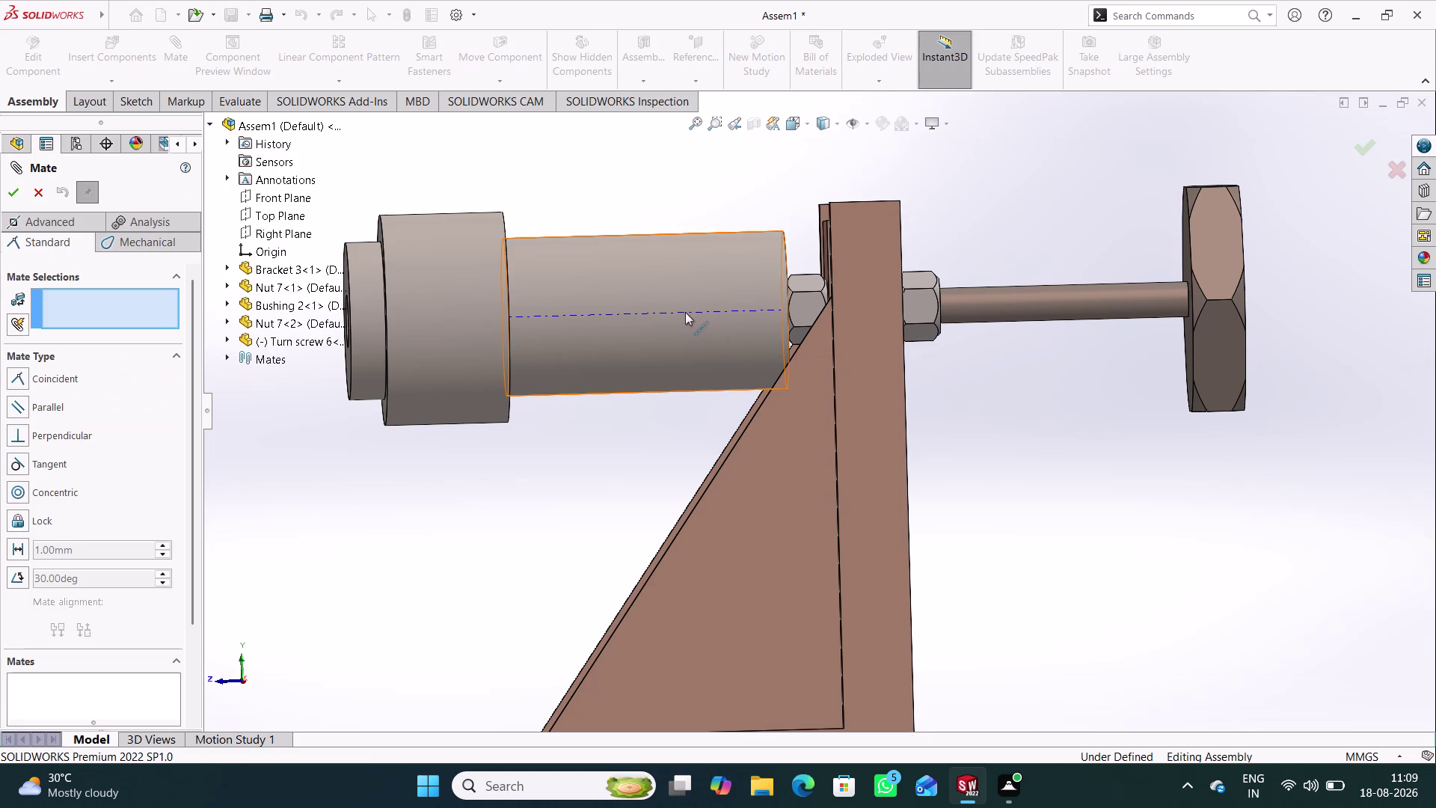
click(670, 340)
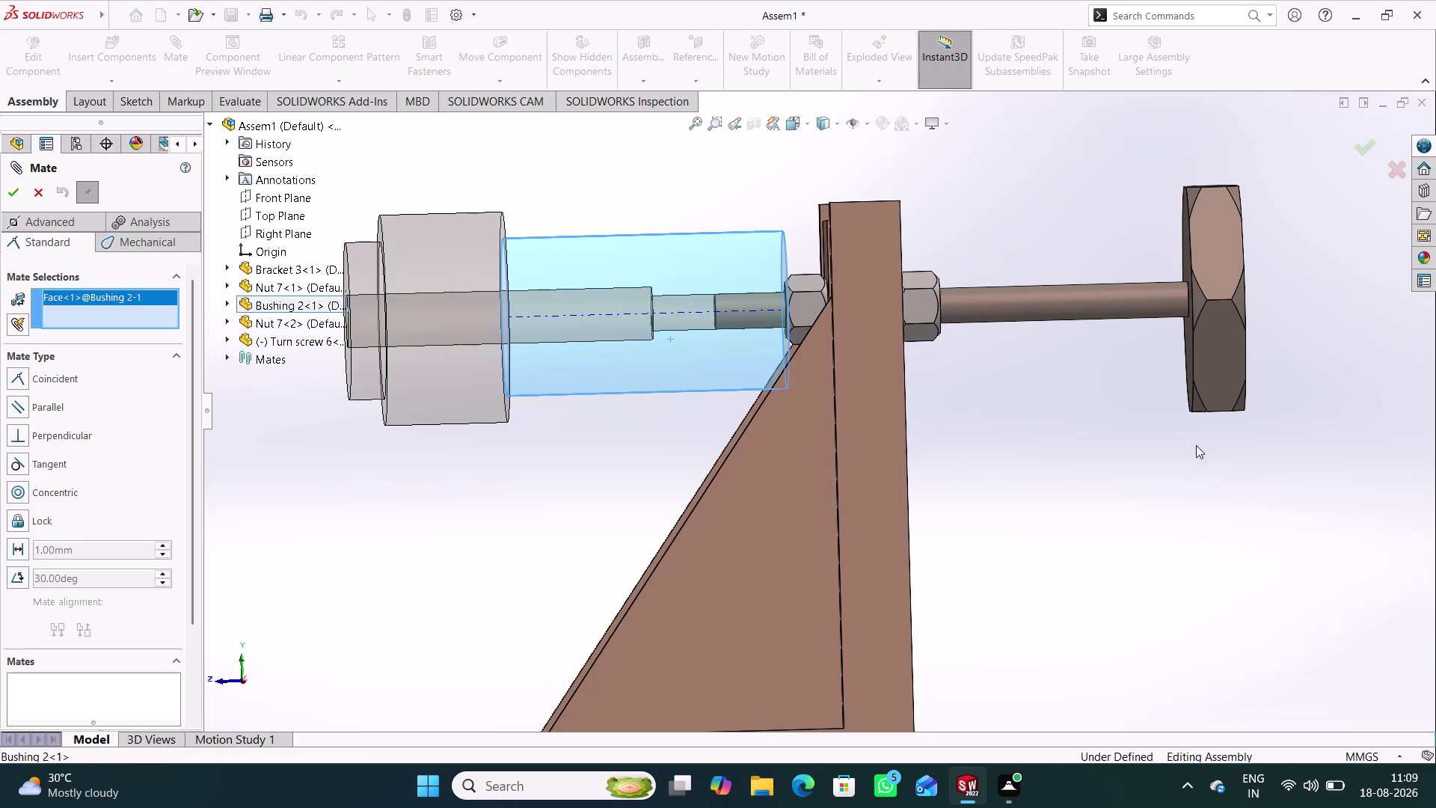
middle_drag(1193, 445, 1165, 480)
click(1221, 303)
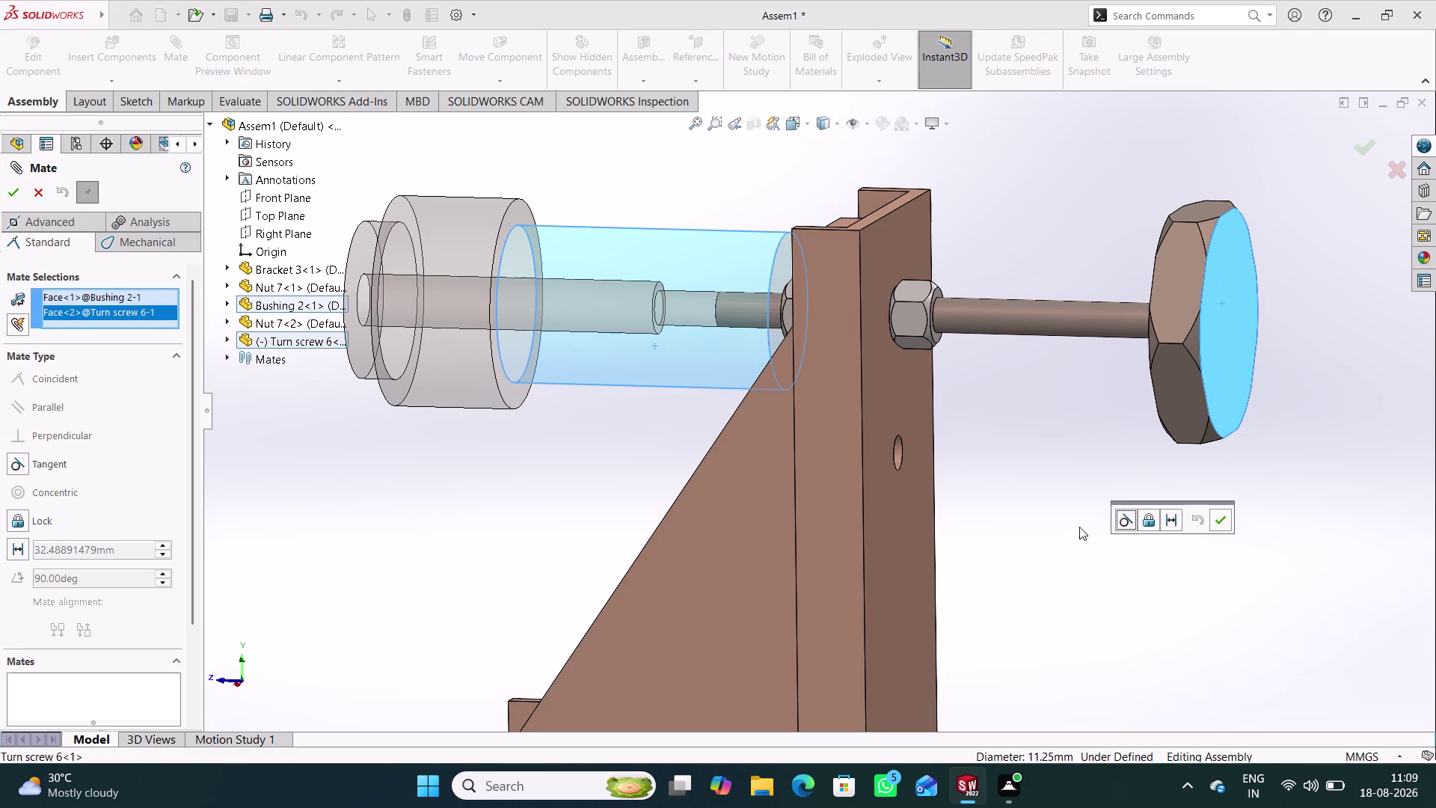
click(1172, 522)
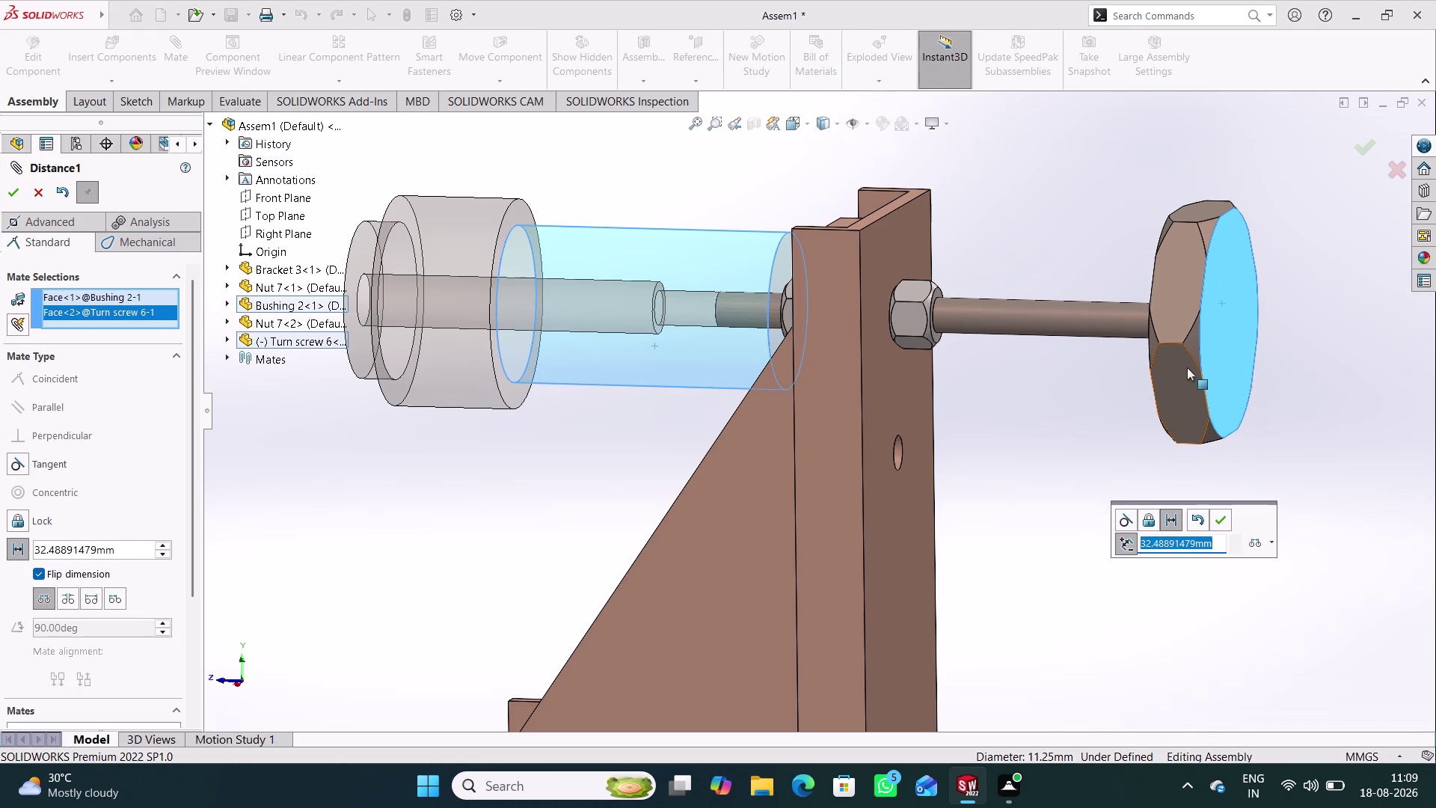
drag(1187, 368, 1127, 356)
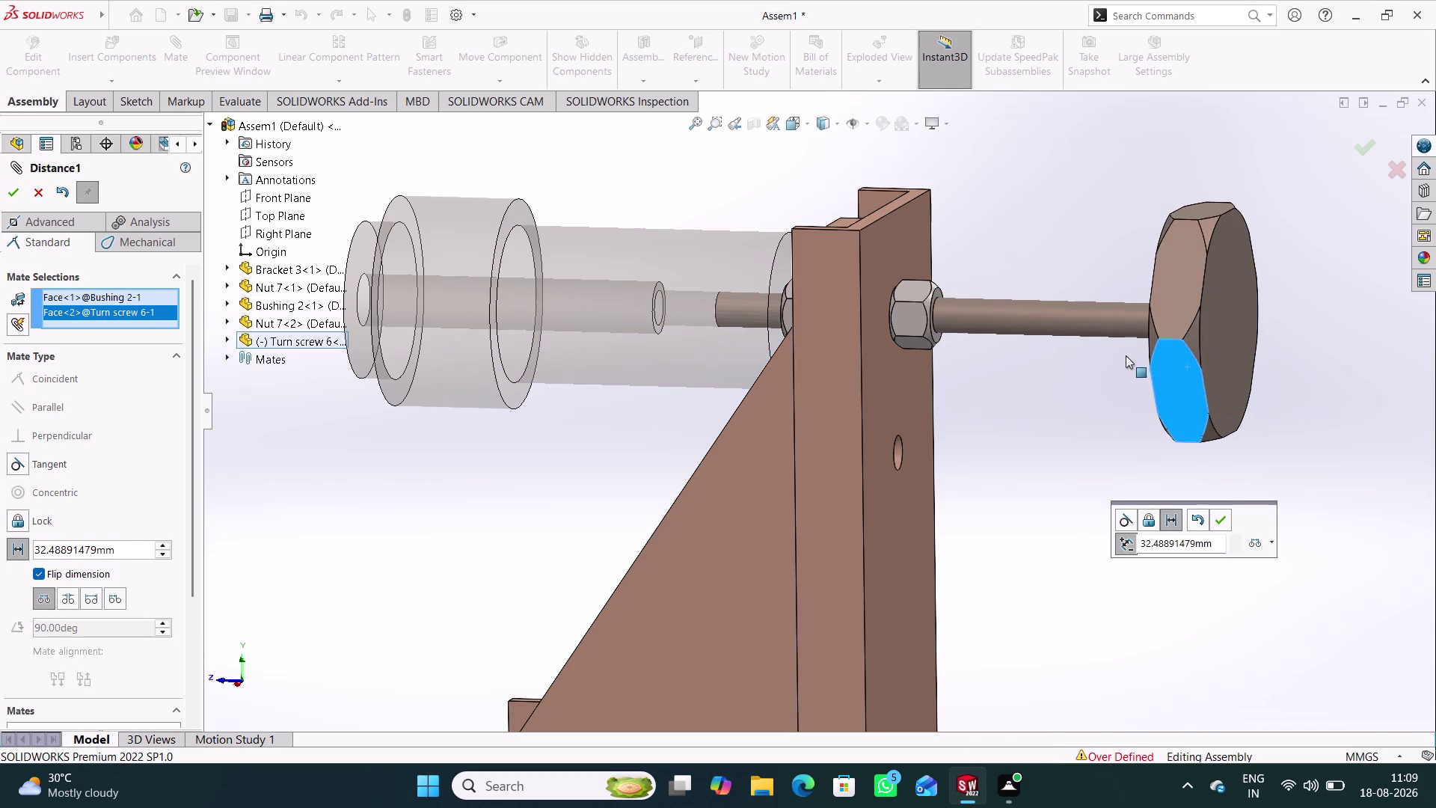
drag(1127, 356, 1125, 355)
drag(1215, 542, 1172, 536)
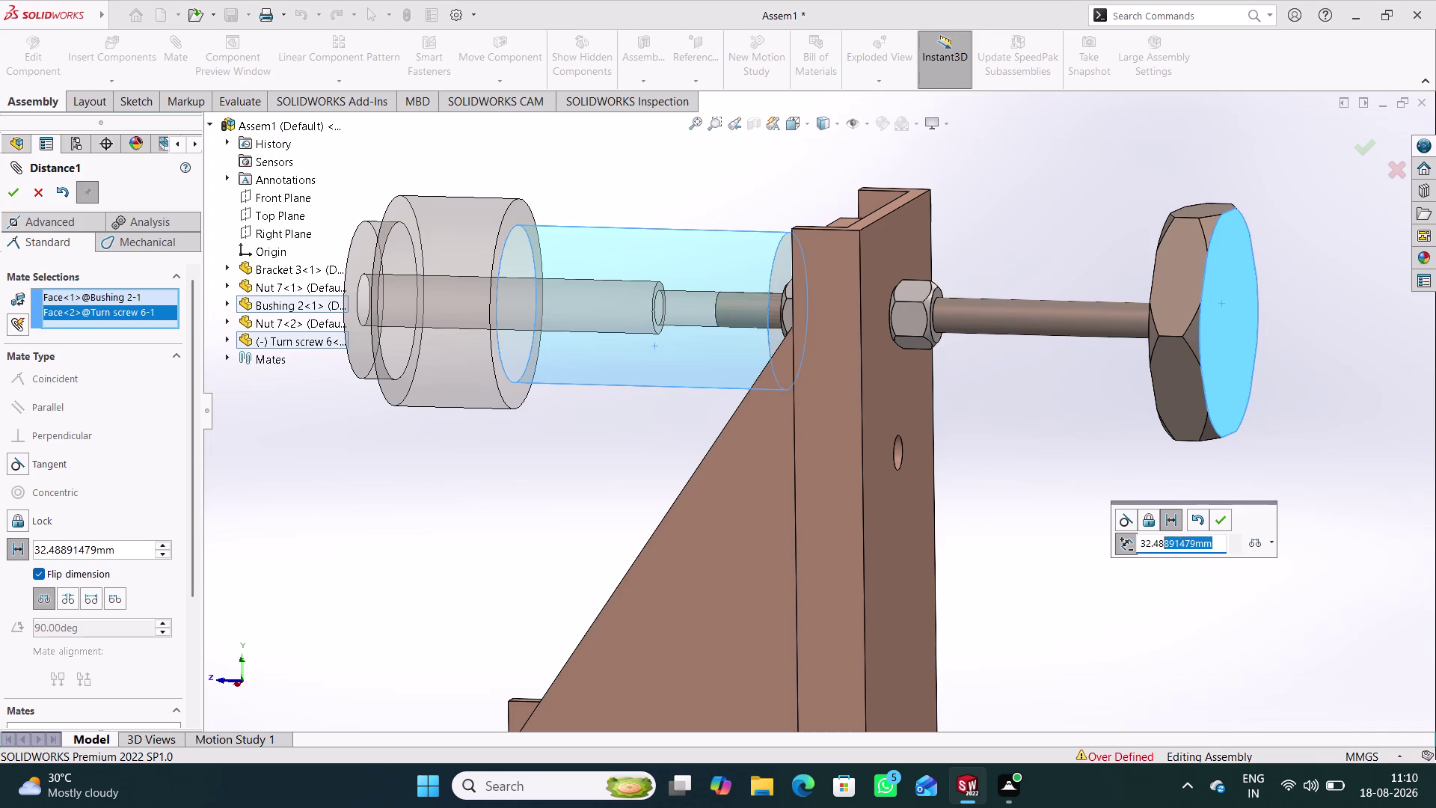
drag(1171, 536, 1124, 541)
text(30)
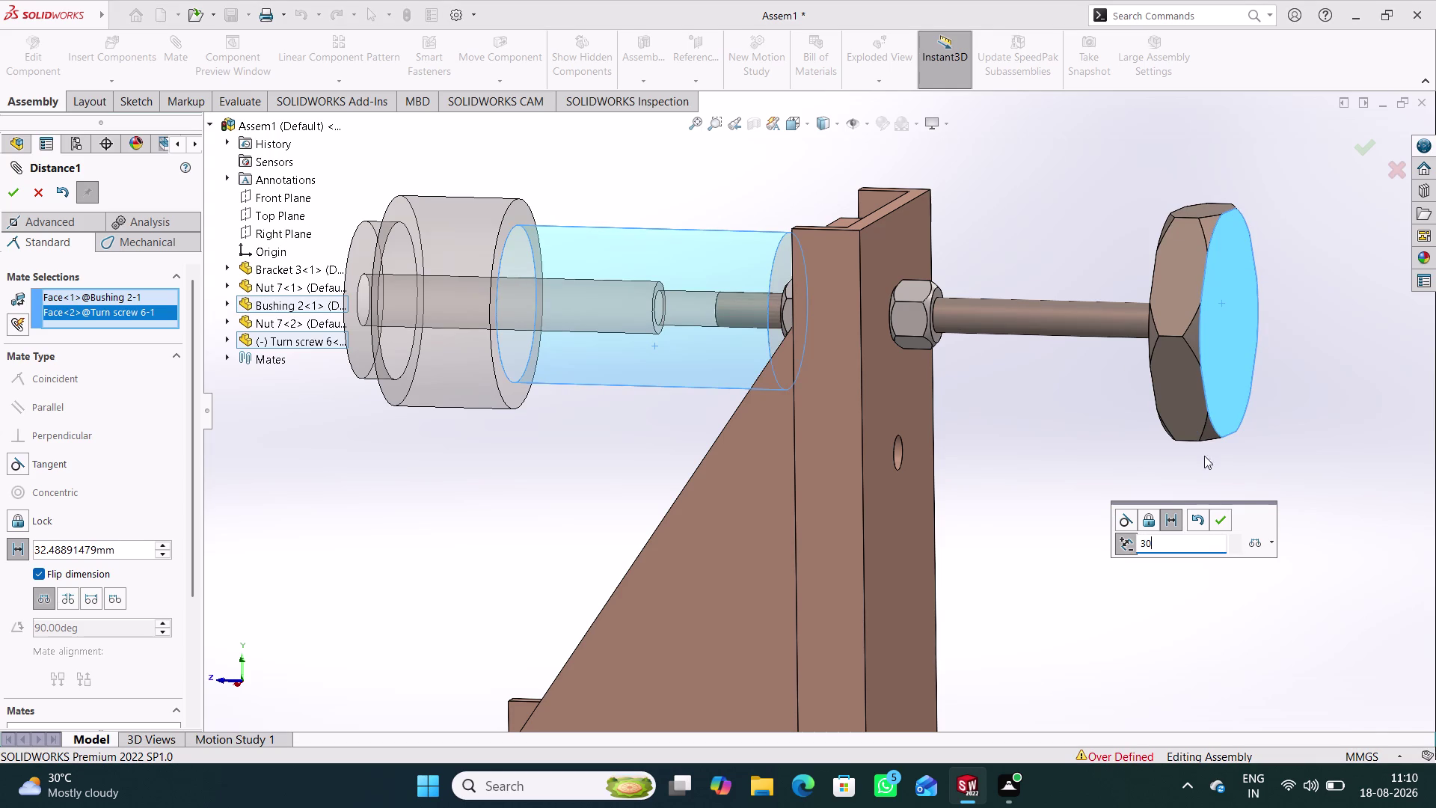
click(1058, 468)
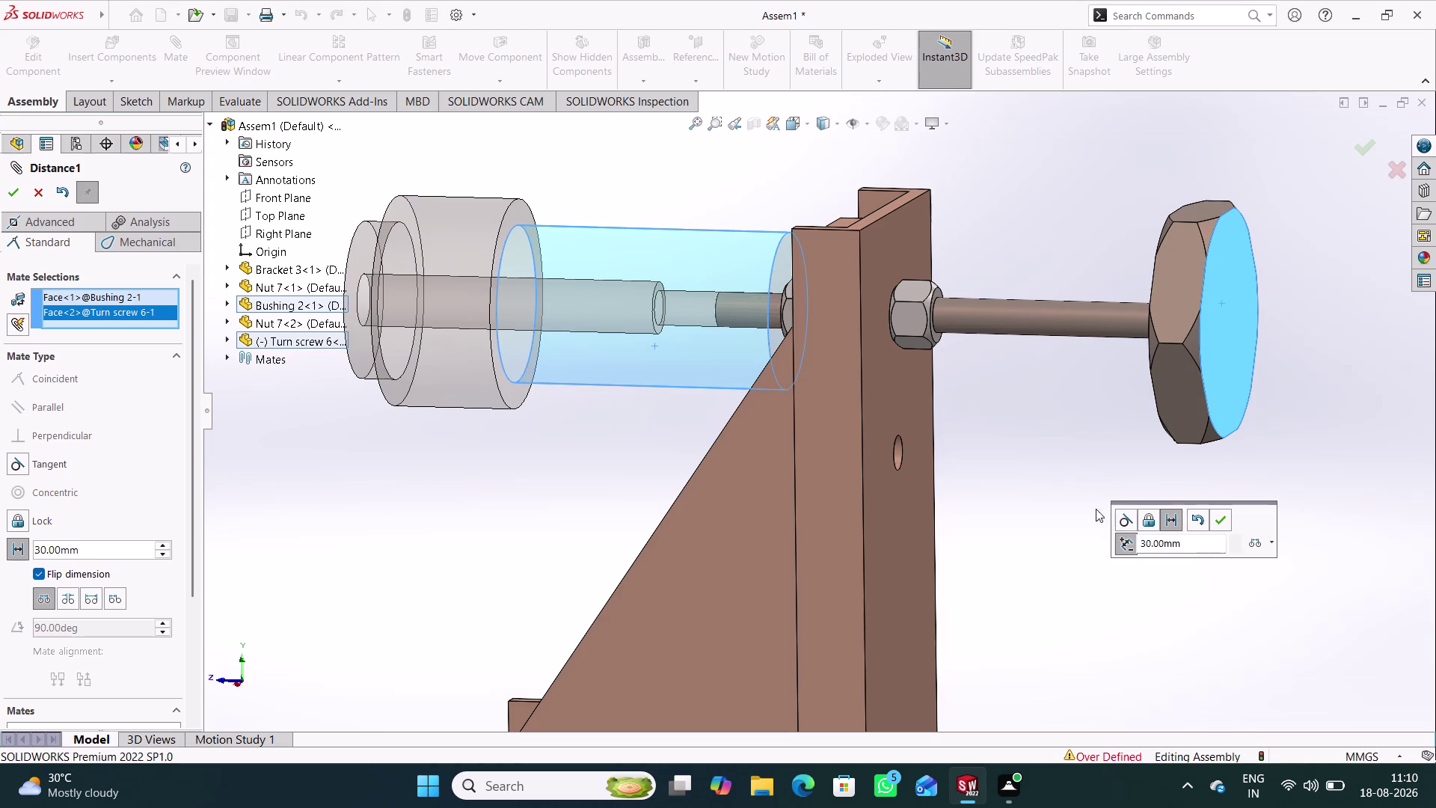
drag(1184, 542, 1118, 548)
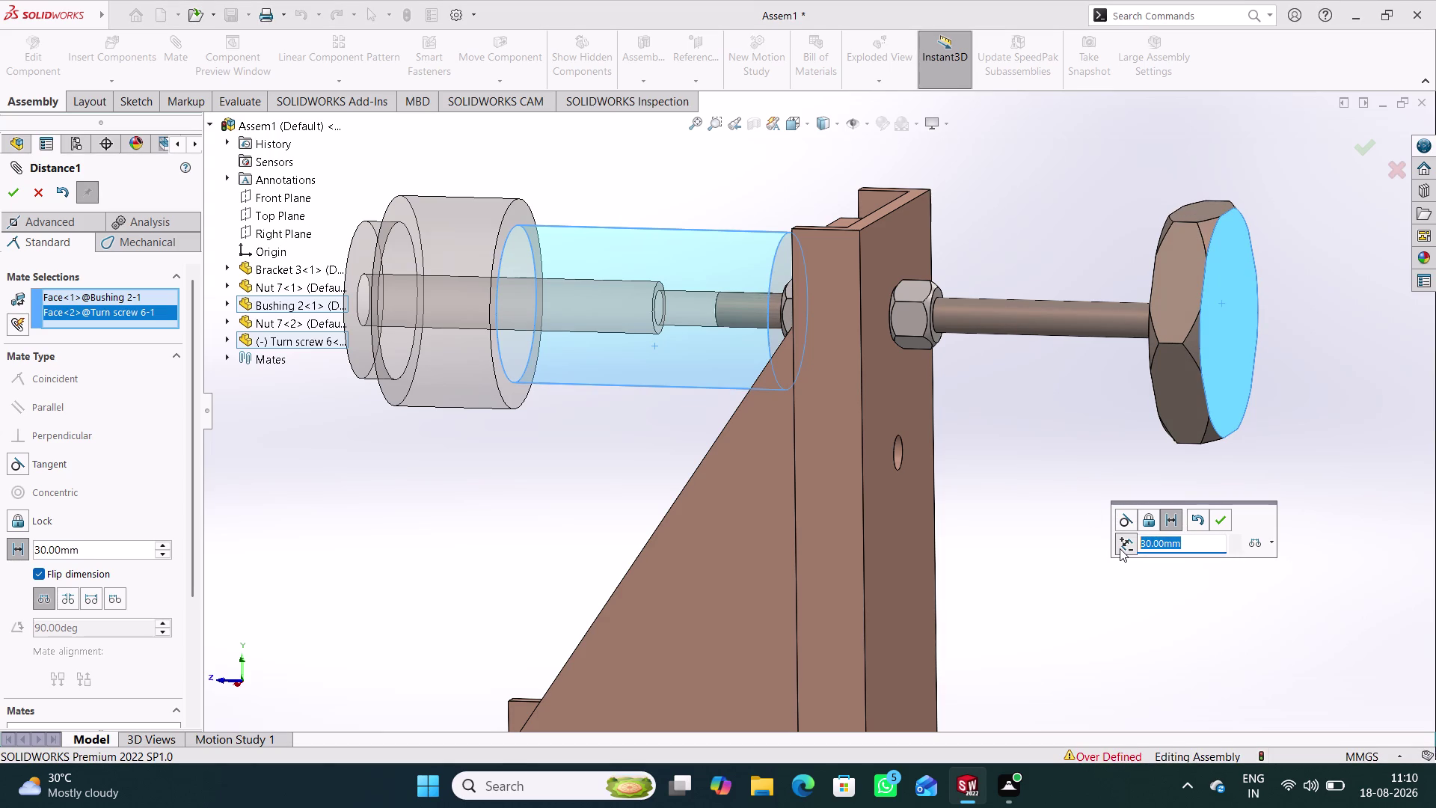
text(5)
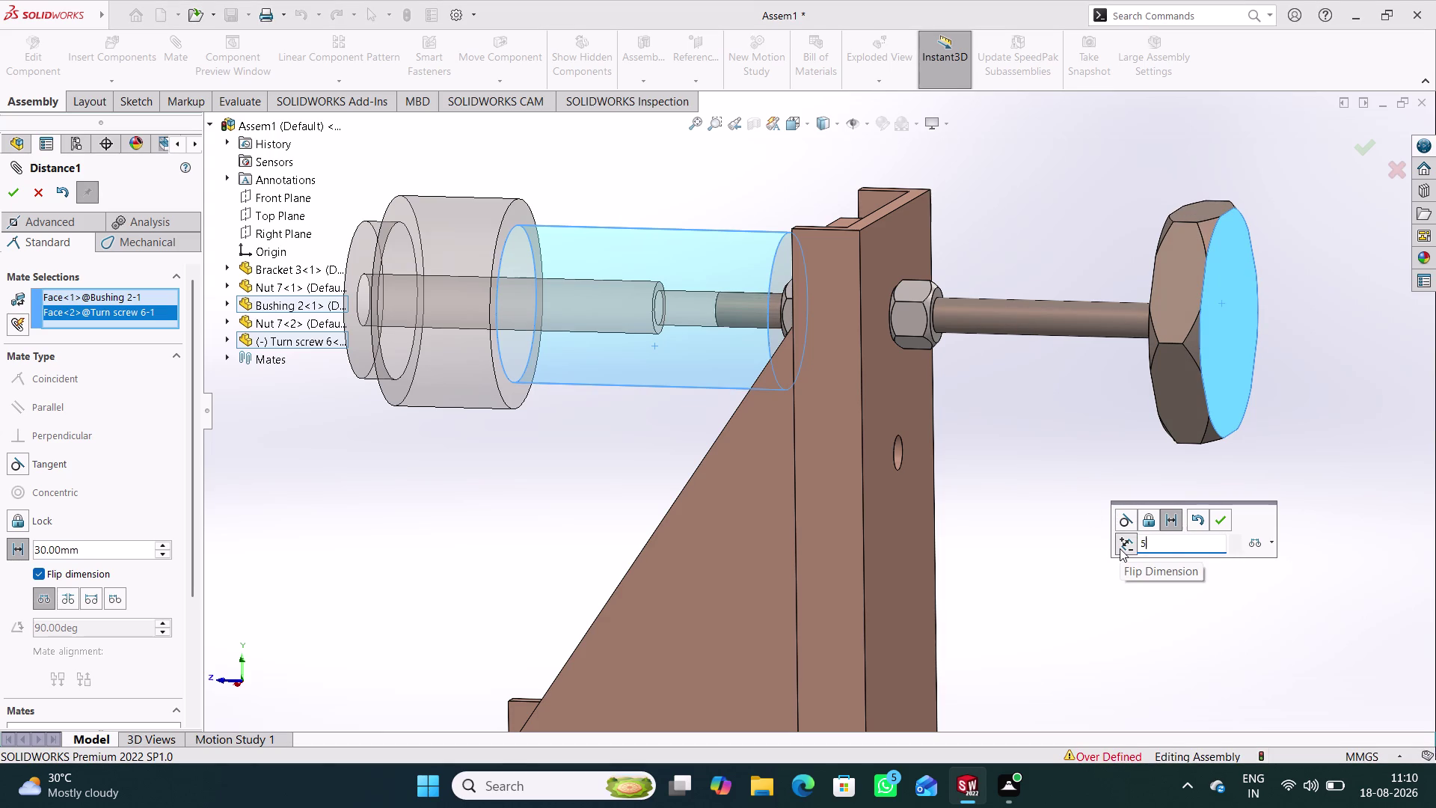
text(0)
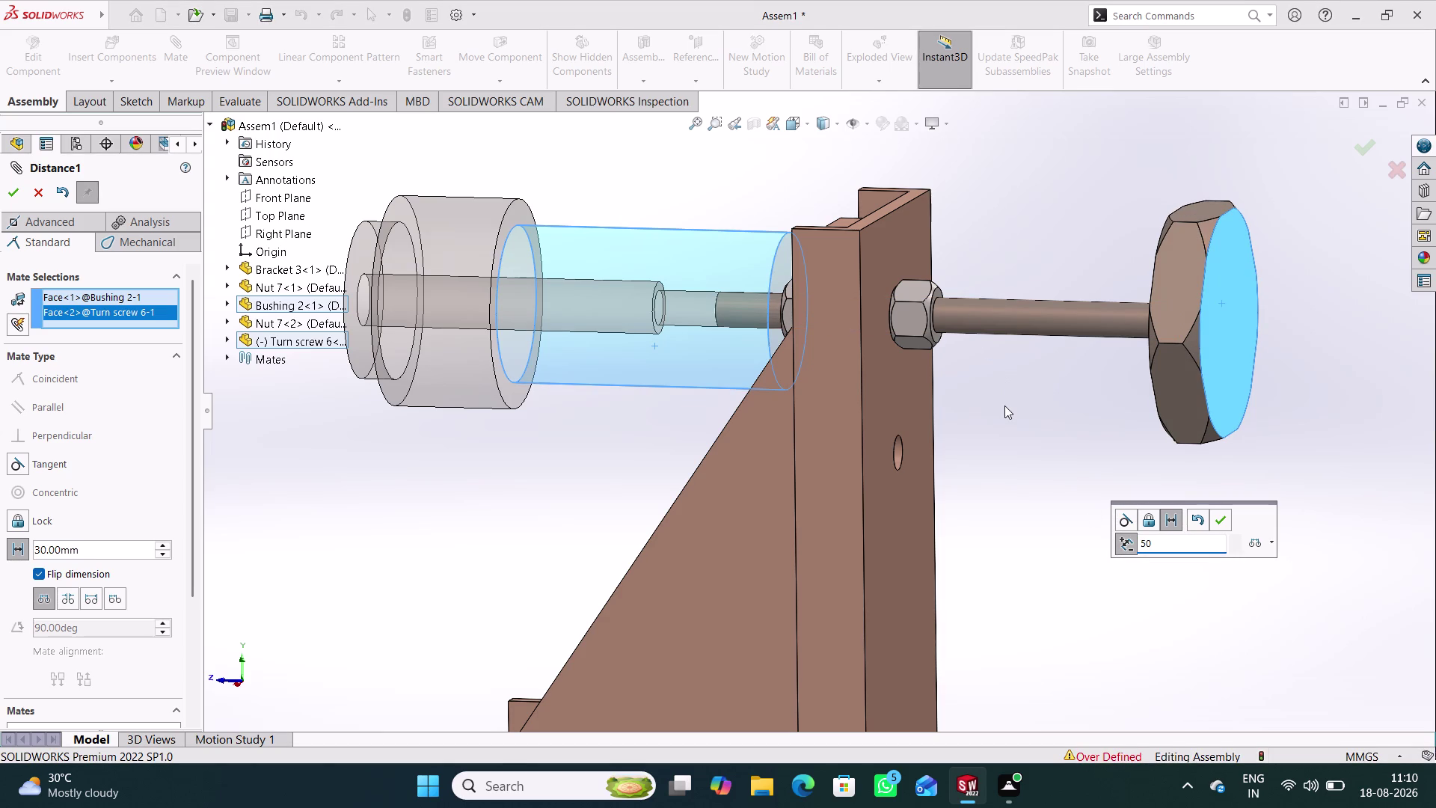
click(1004, 406)
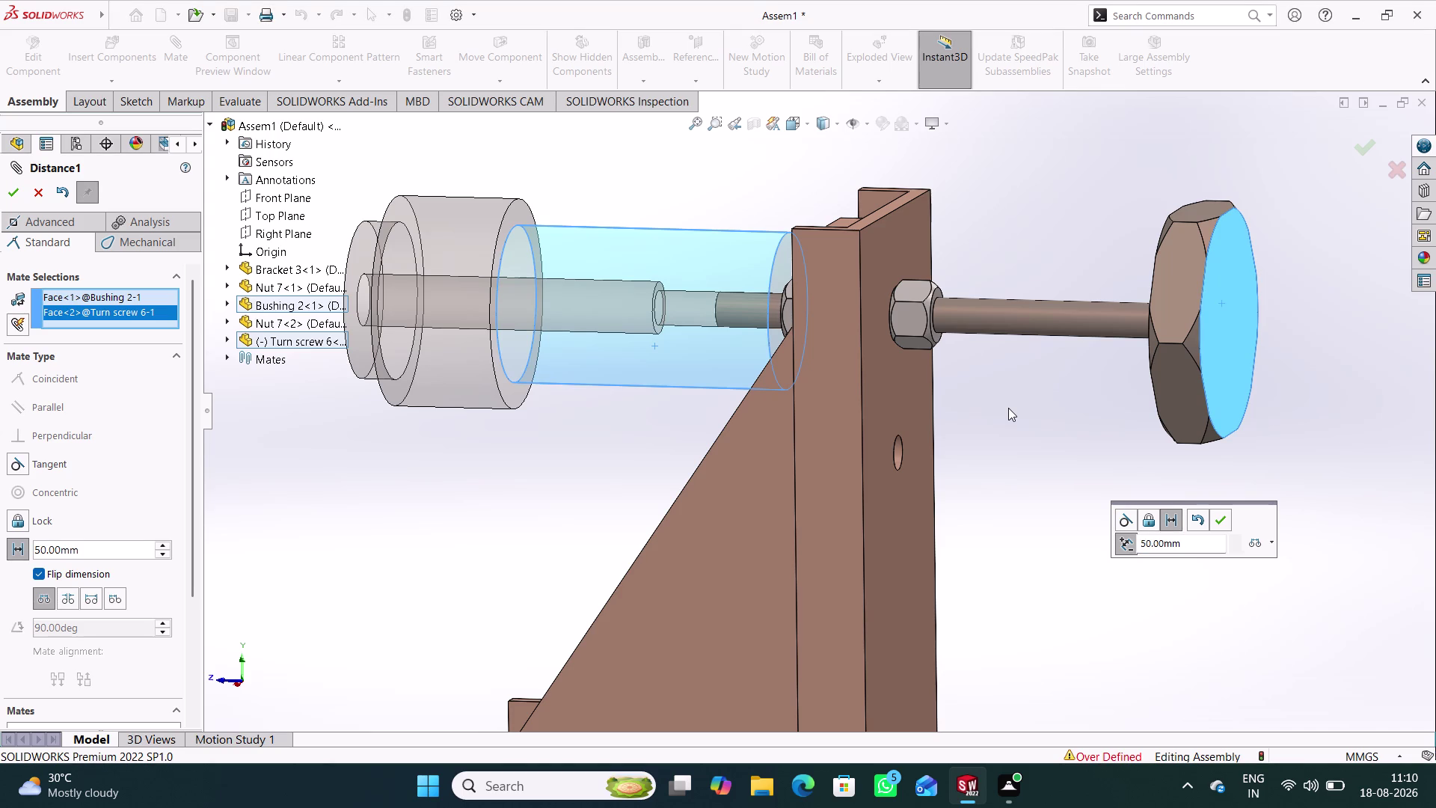
drag(1196, 393, 1085, 390)
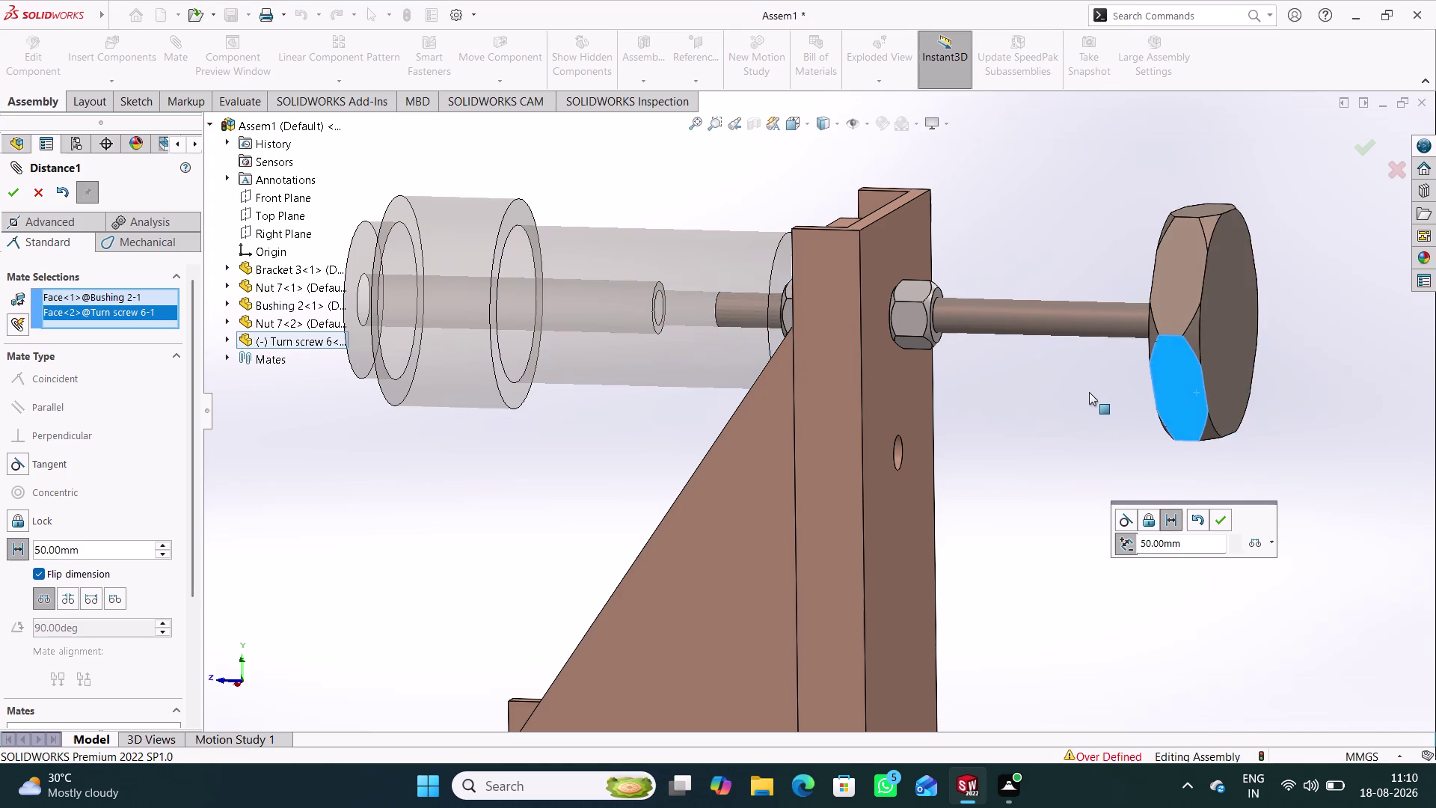
drag(1086, 390, 1064, 270)
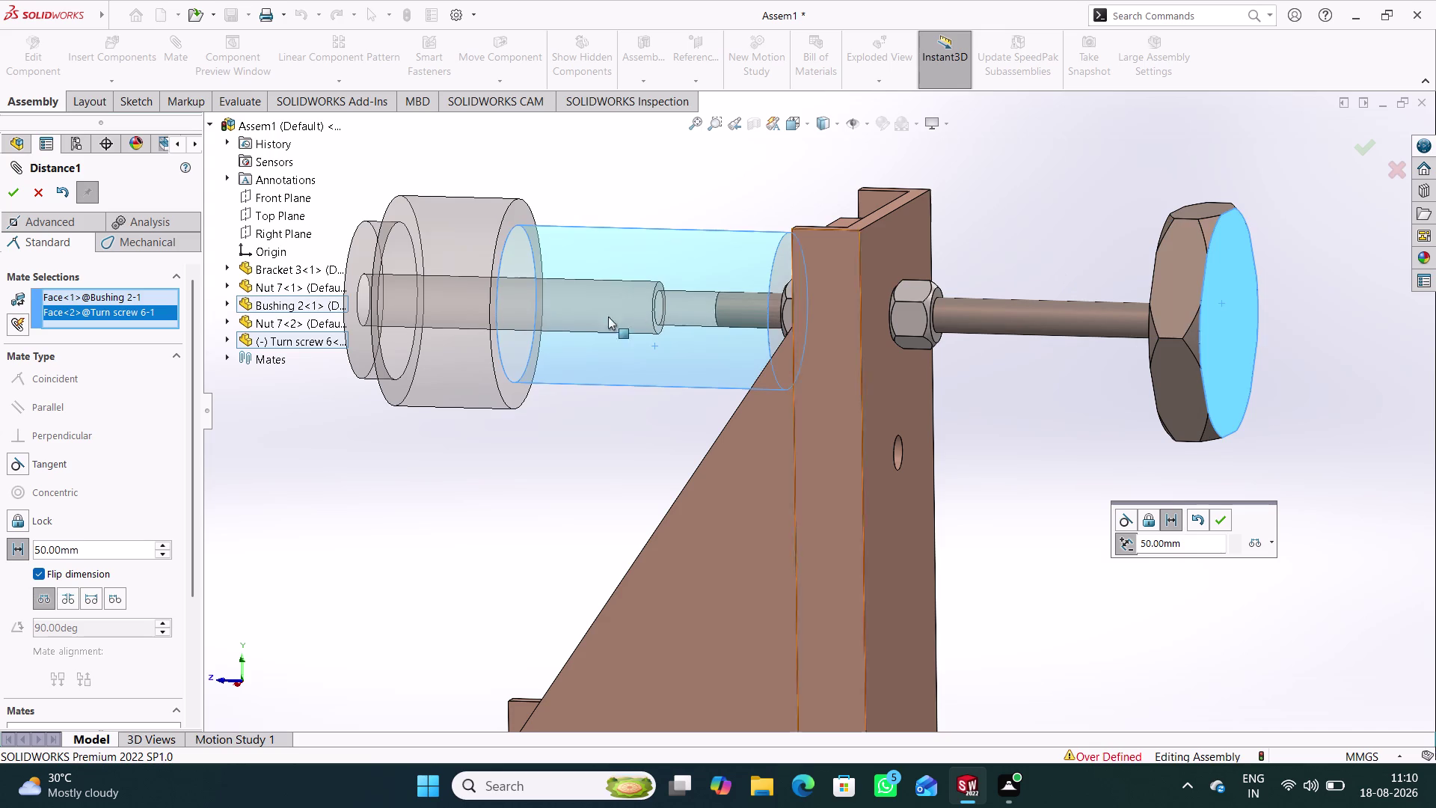
click(36, 195)
click(368, 477)
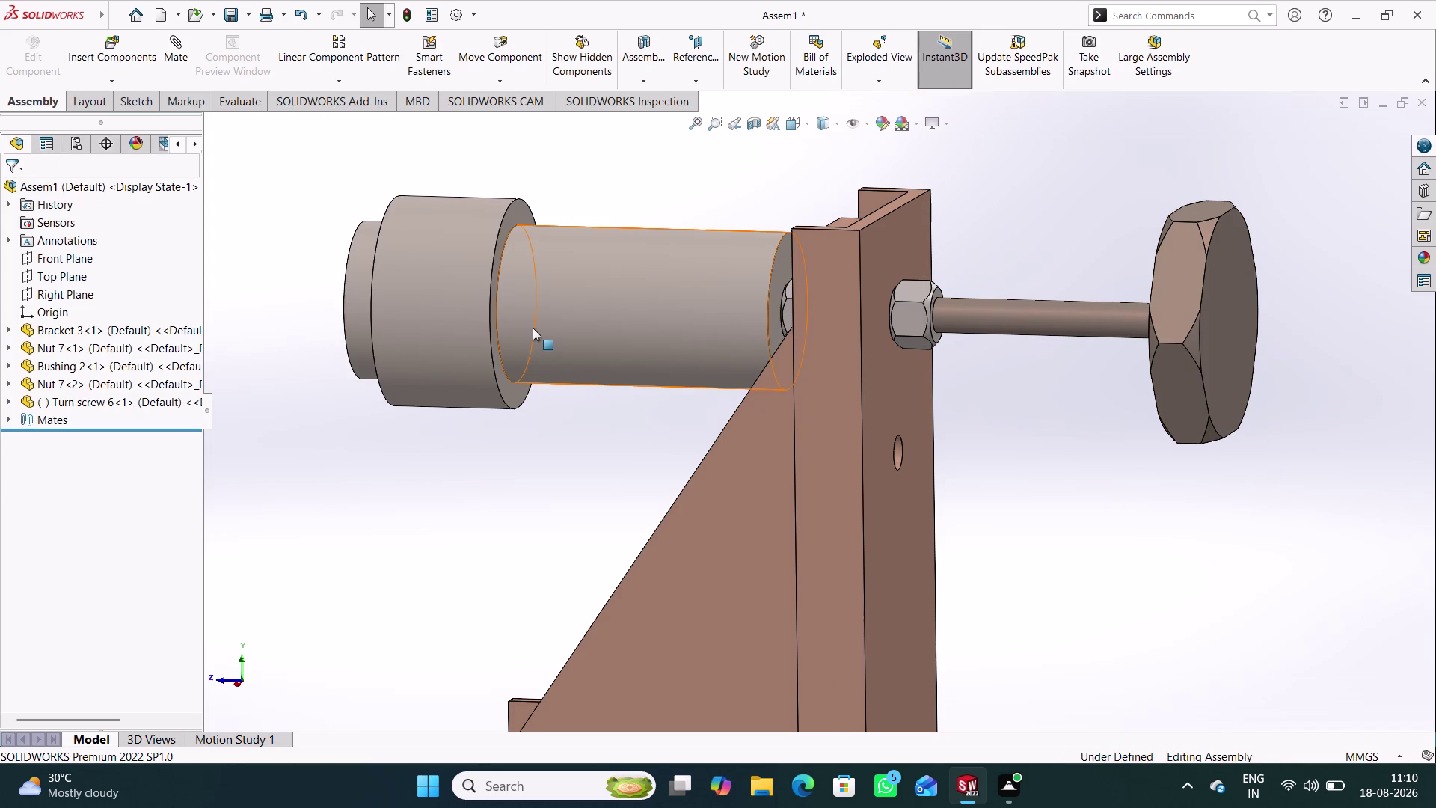
Make the bushing transparent with Change Transparency.
right_click(532, 327)
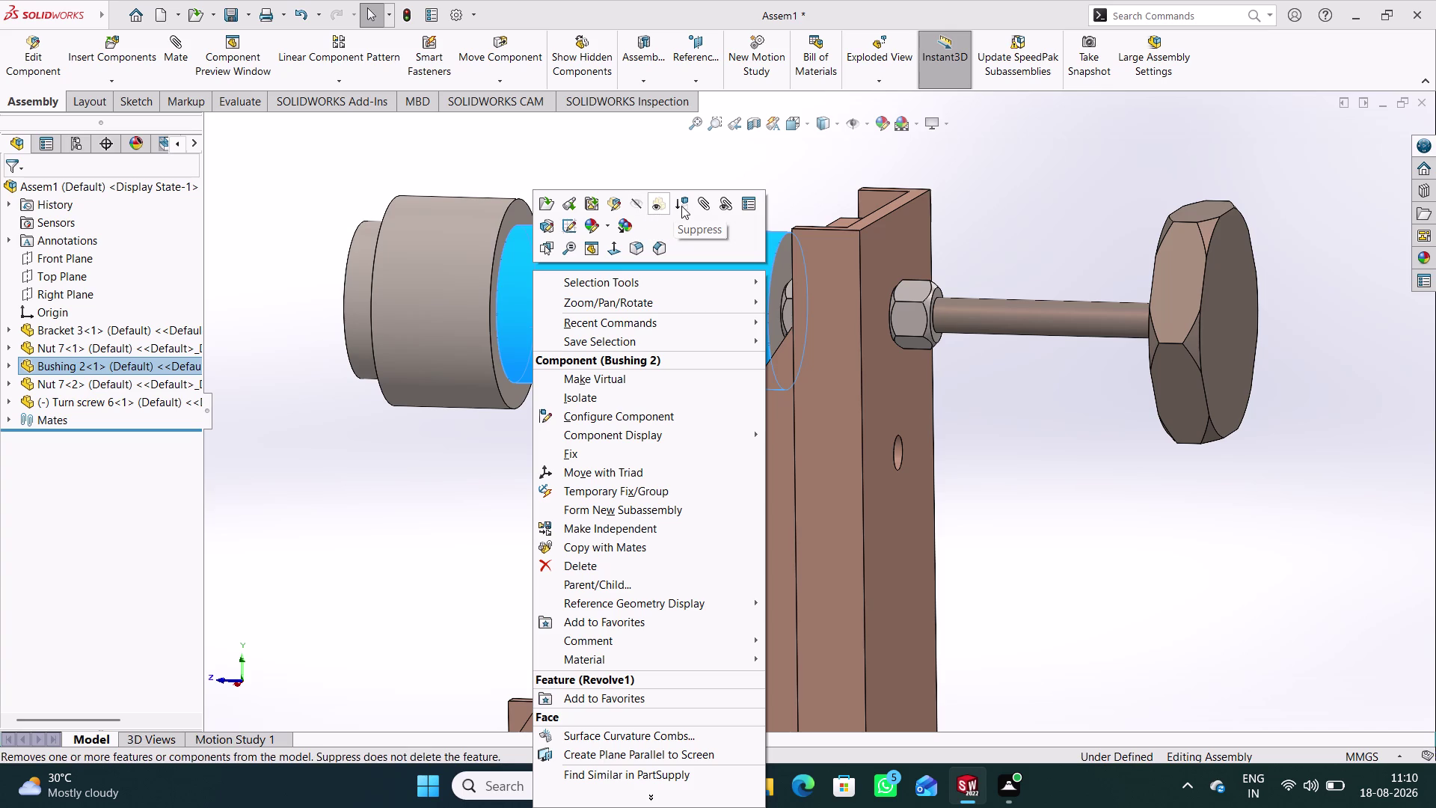
click(653, 208)
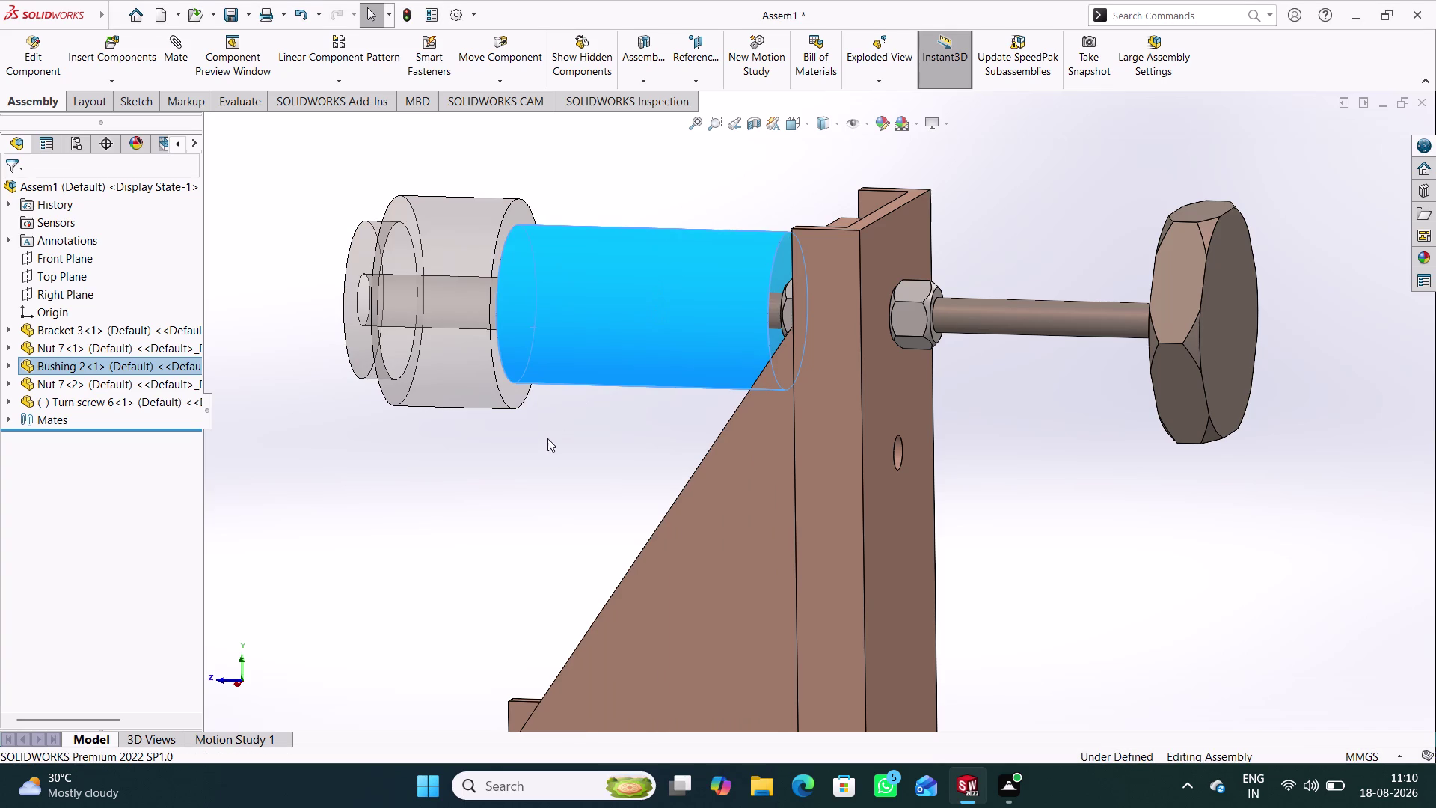
click(524, 486)
middle_drag(526, 487, 555, 468)
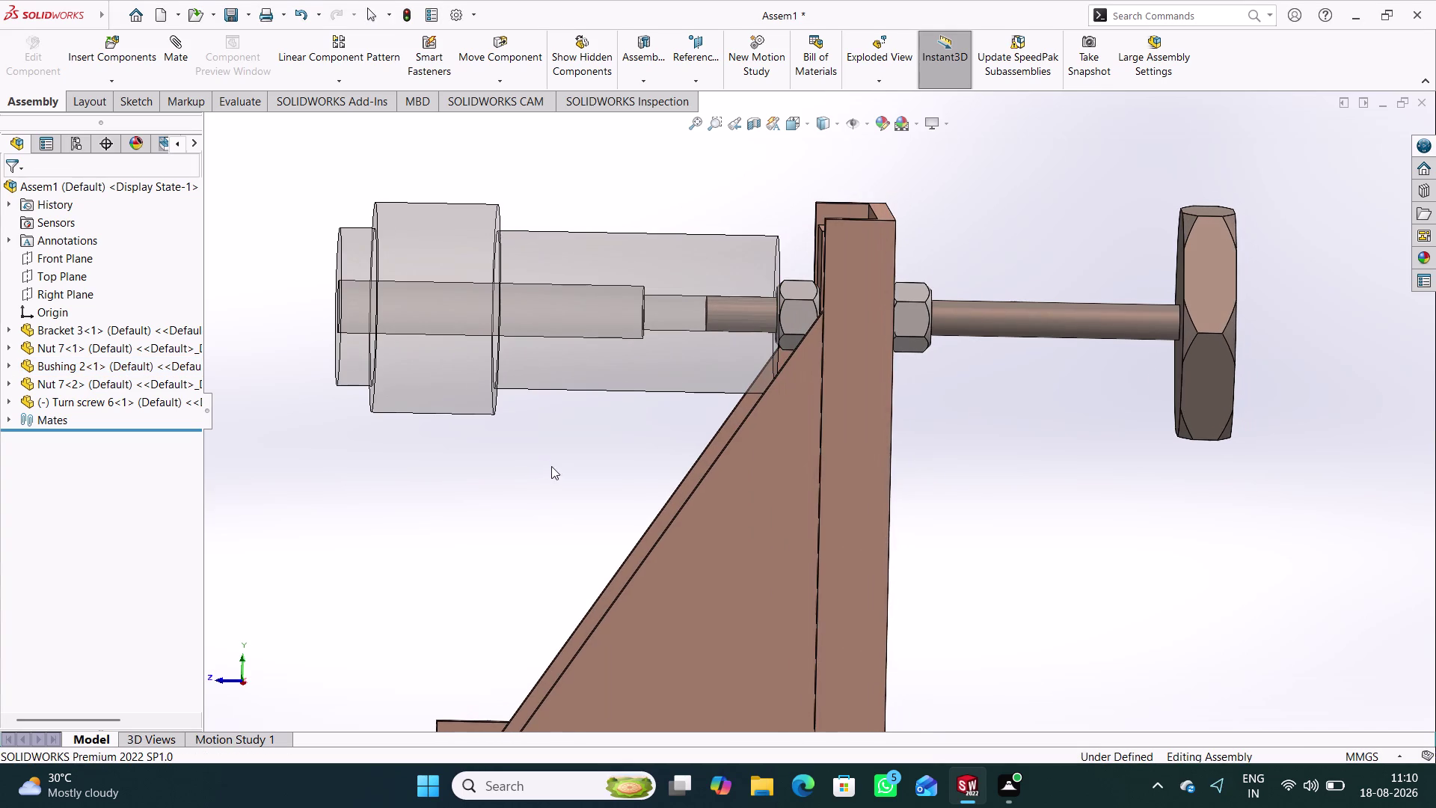
Slide the turn screw along its axis inside the bushing to test its travel.
drag(1210, 346, 1070, 341)
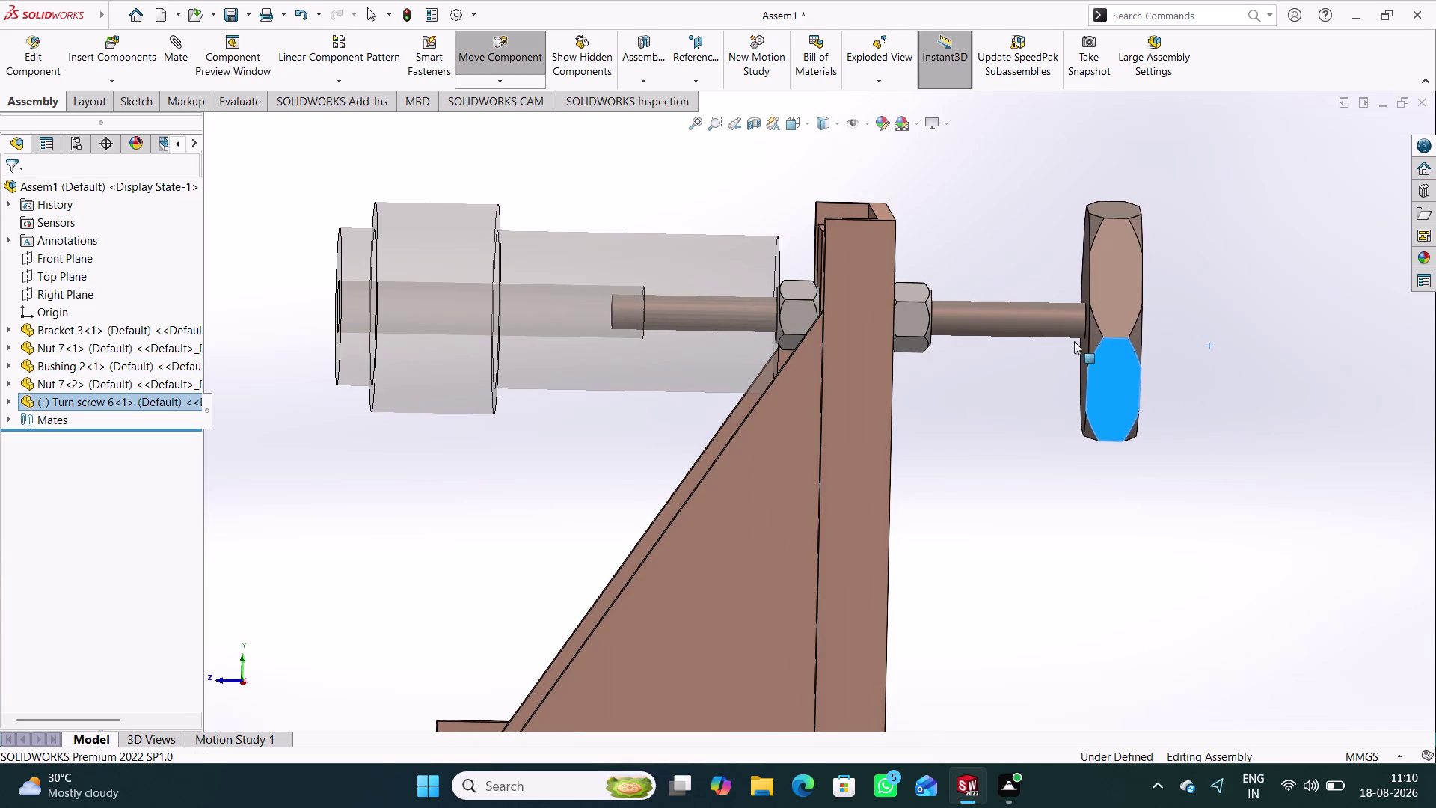
drag(1070, 341, 1097, 341)
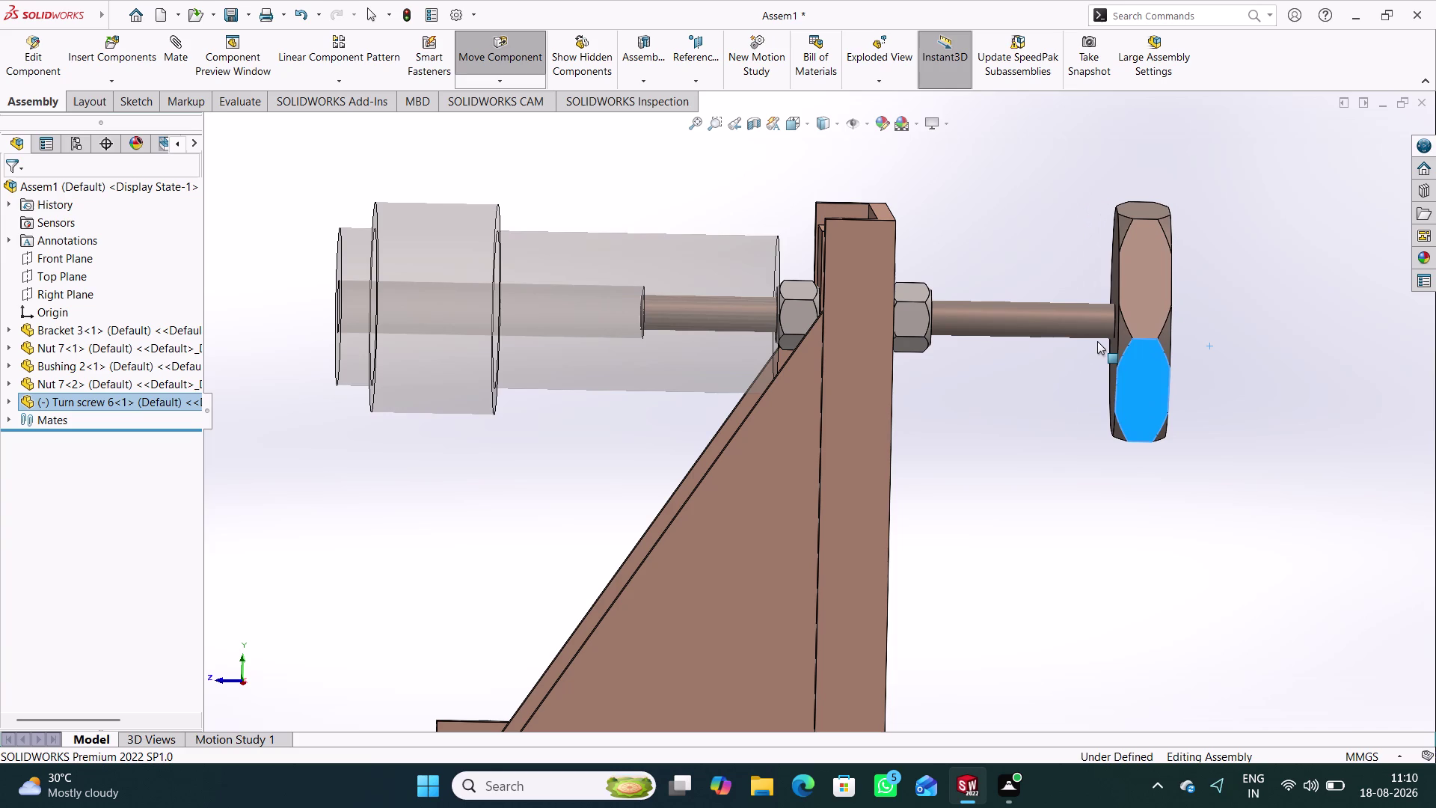
drag(1097, 341, 1104, 341)
click(1016, 487)
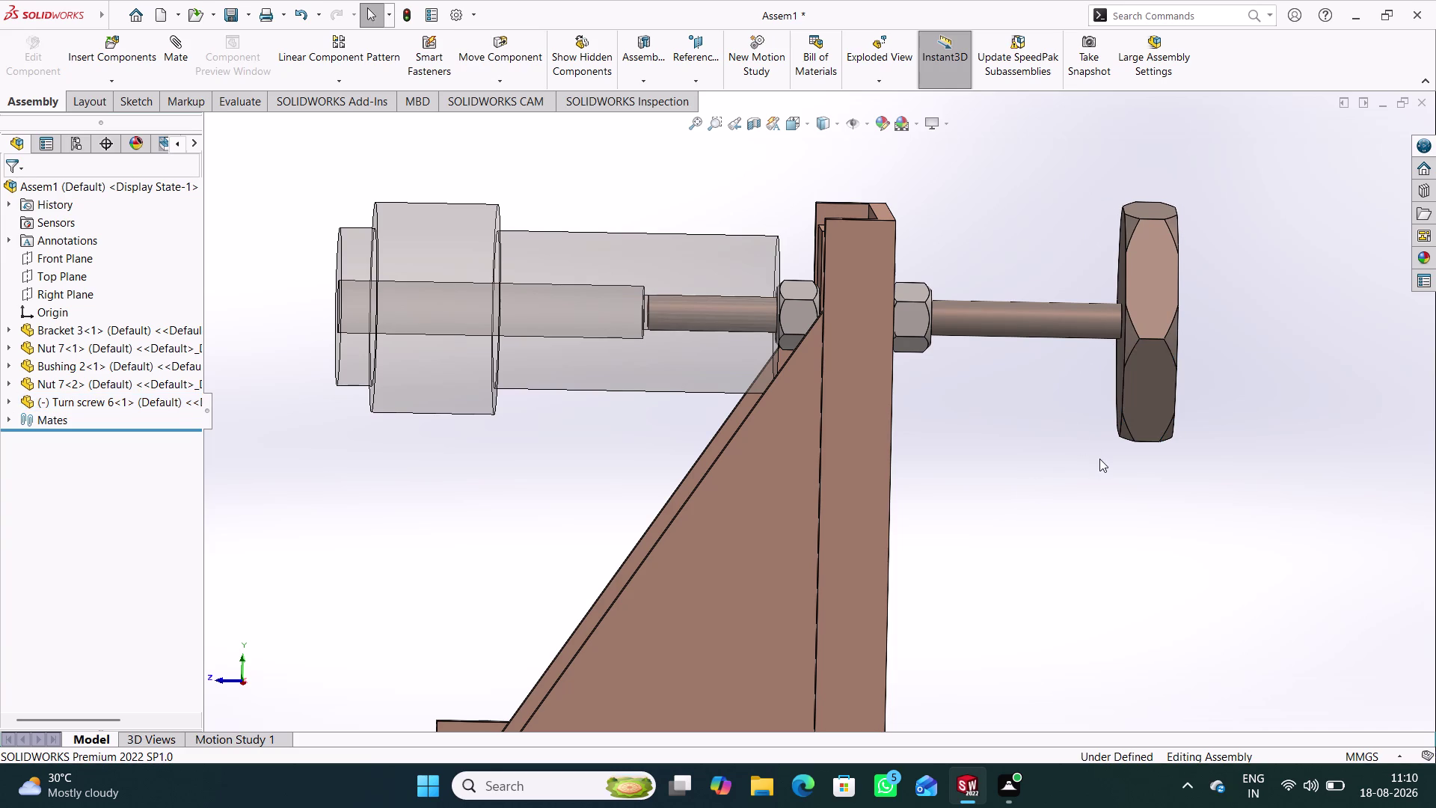
click(180, 59)
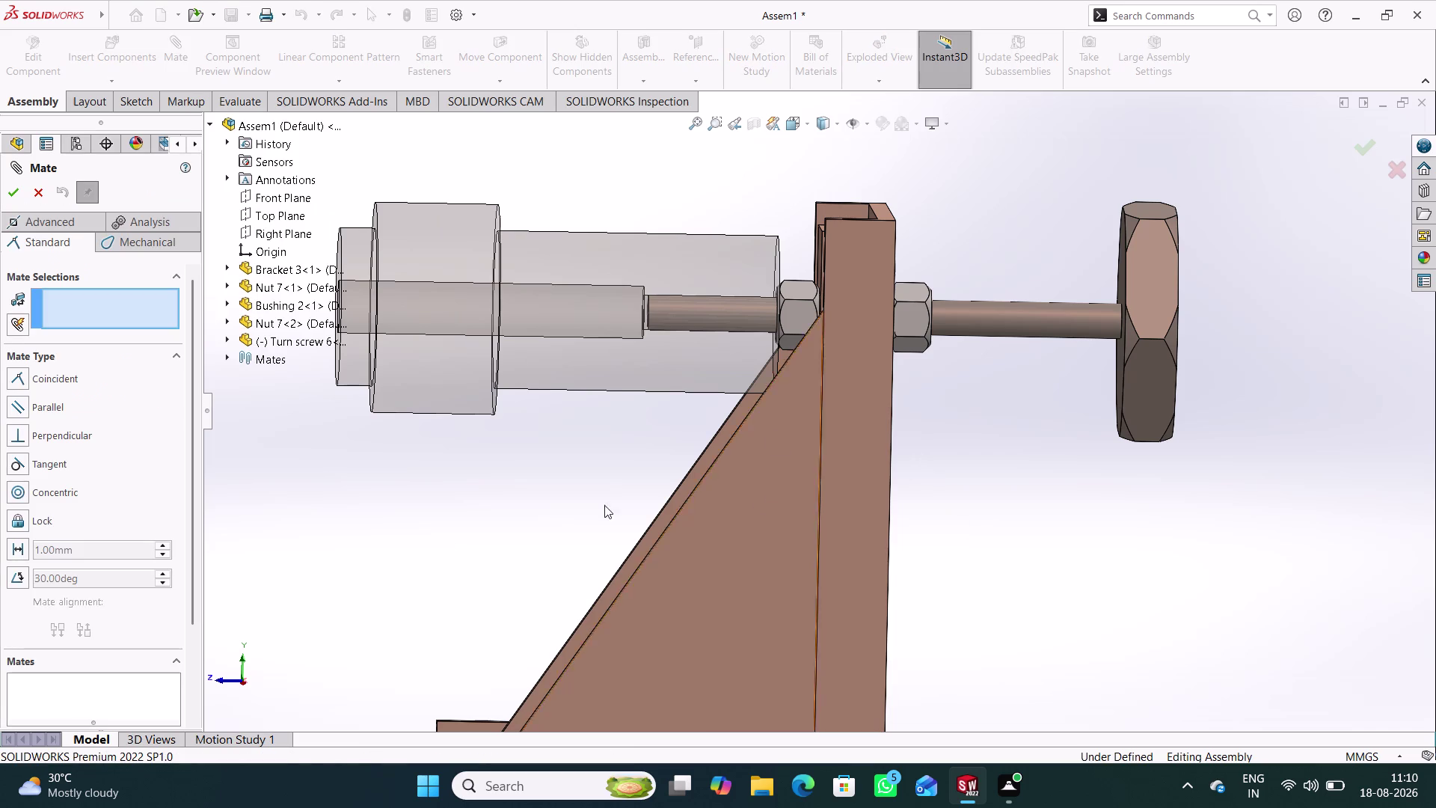
Add a 20 mm distance mate between the bracket face and turn screw head face.
scroll(up, 3)
scroll(down, 3)
scroll(down, 3)
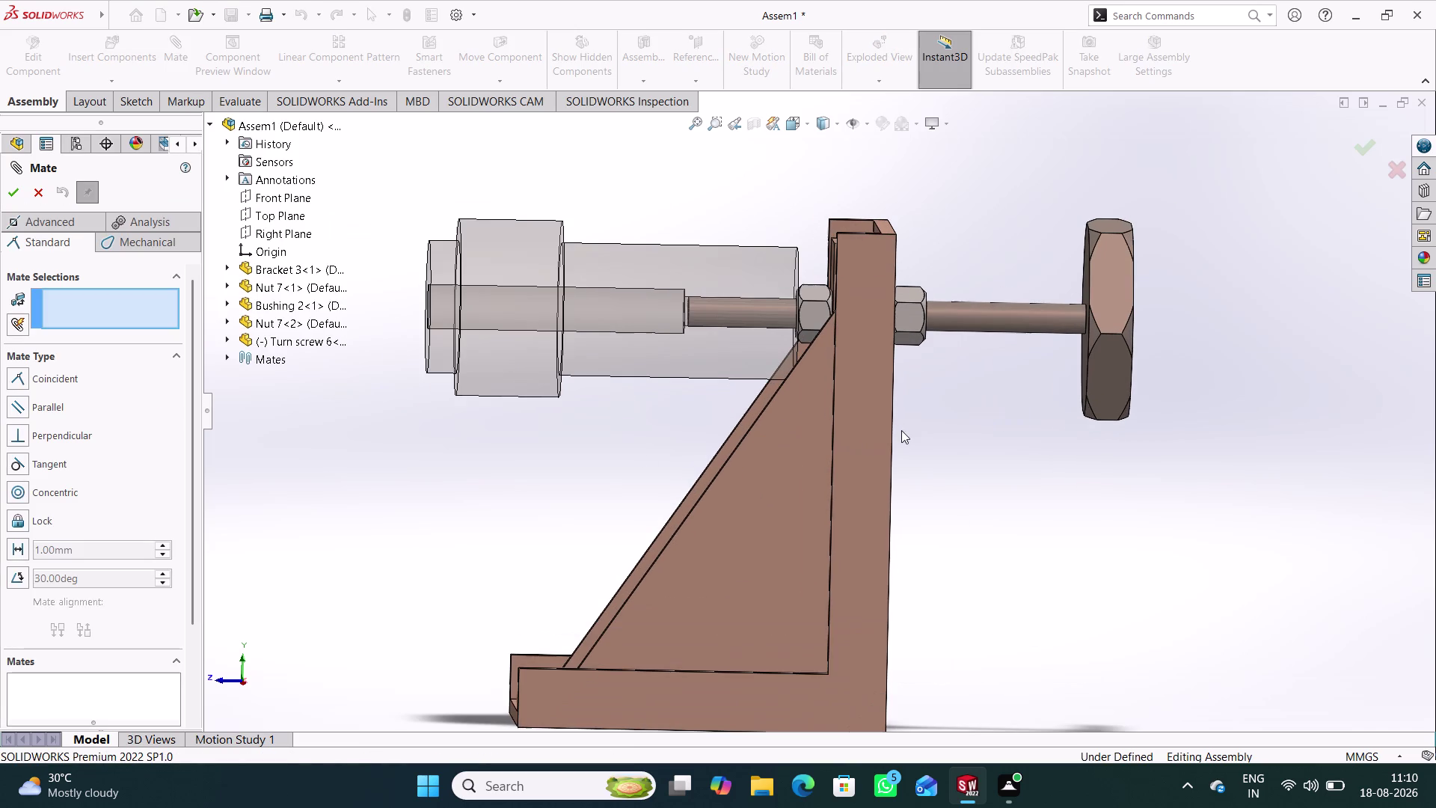
middle_drag(897, 415, 894, 419)
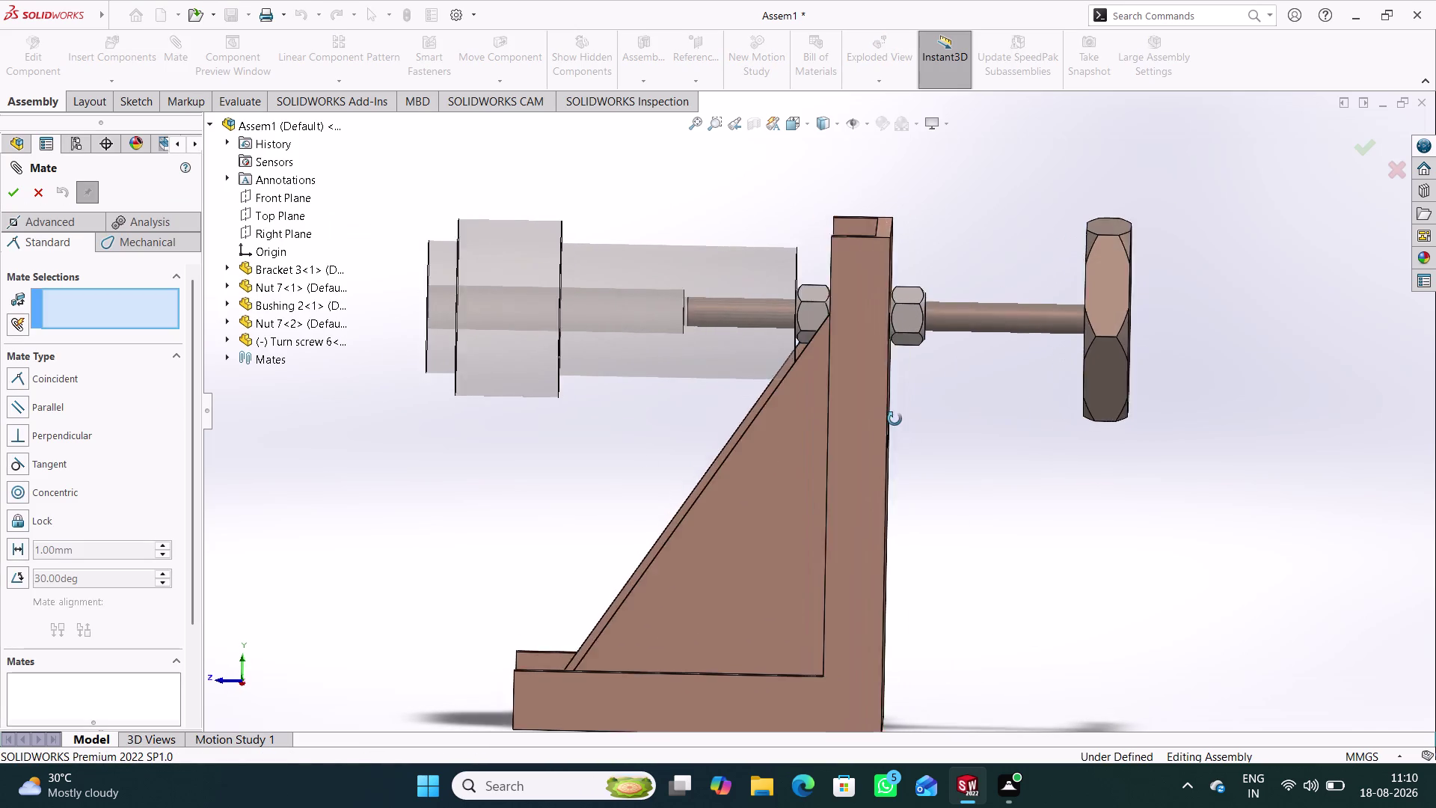
middle_drag(894, 420, 879, 421)
click(884, 365)
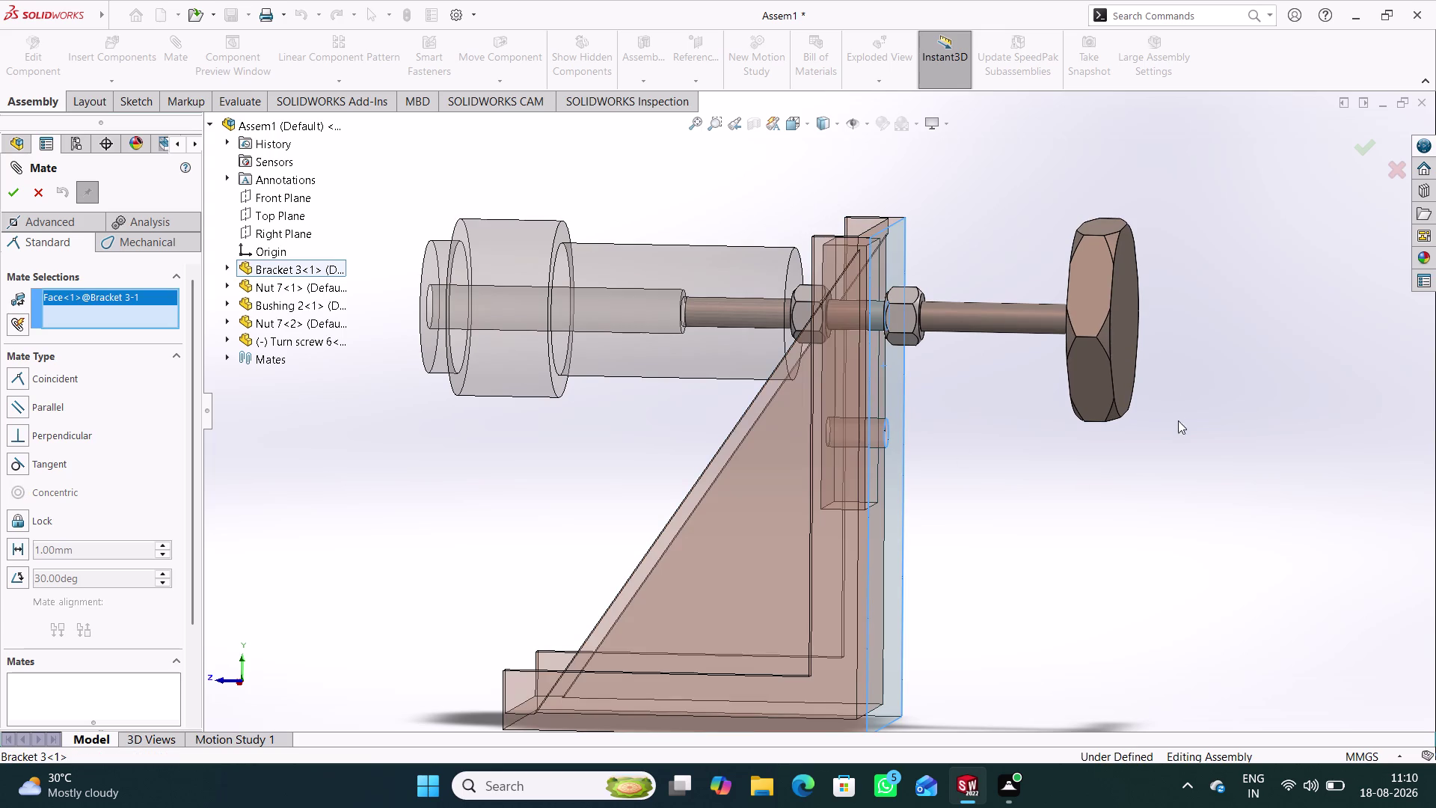
click(1124, 309)
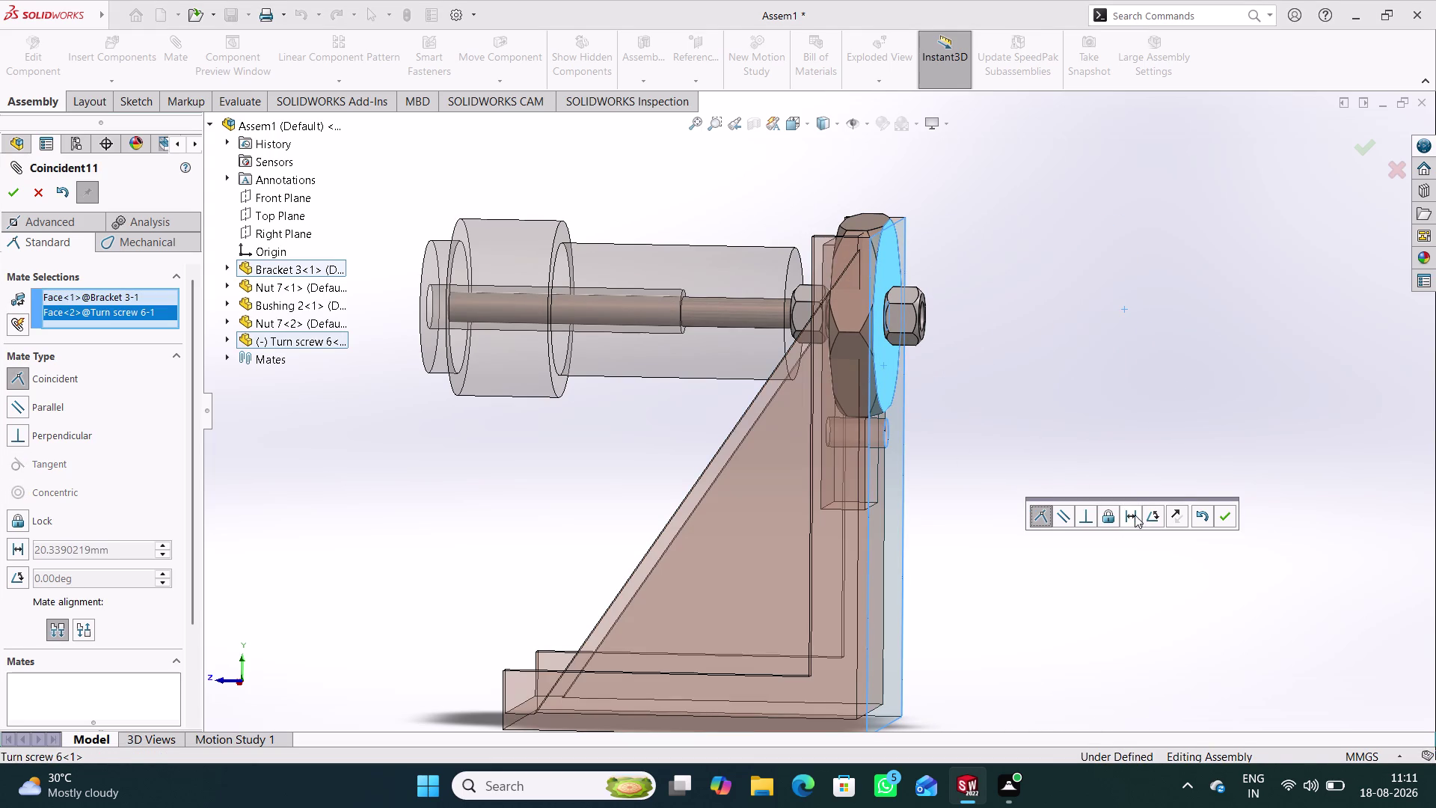
click(1135, 515)
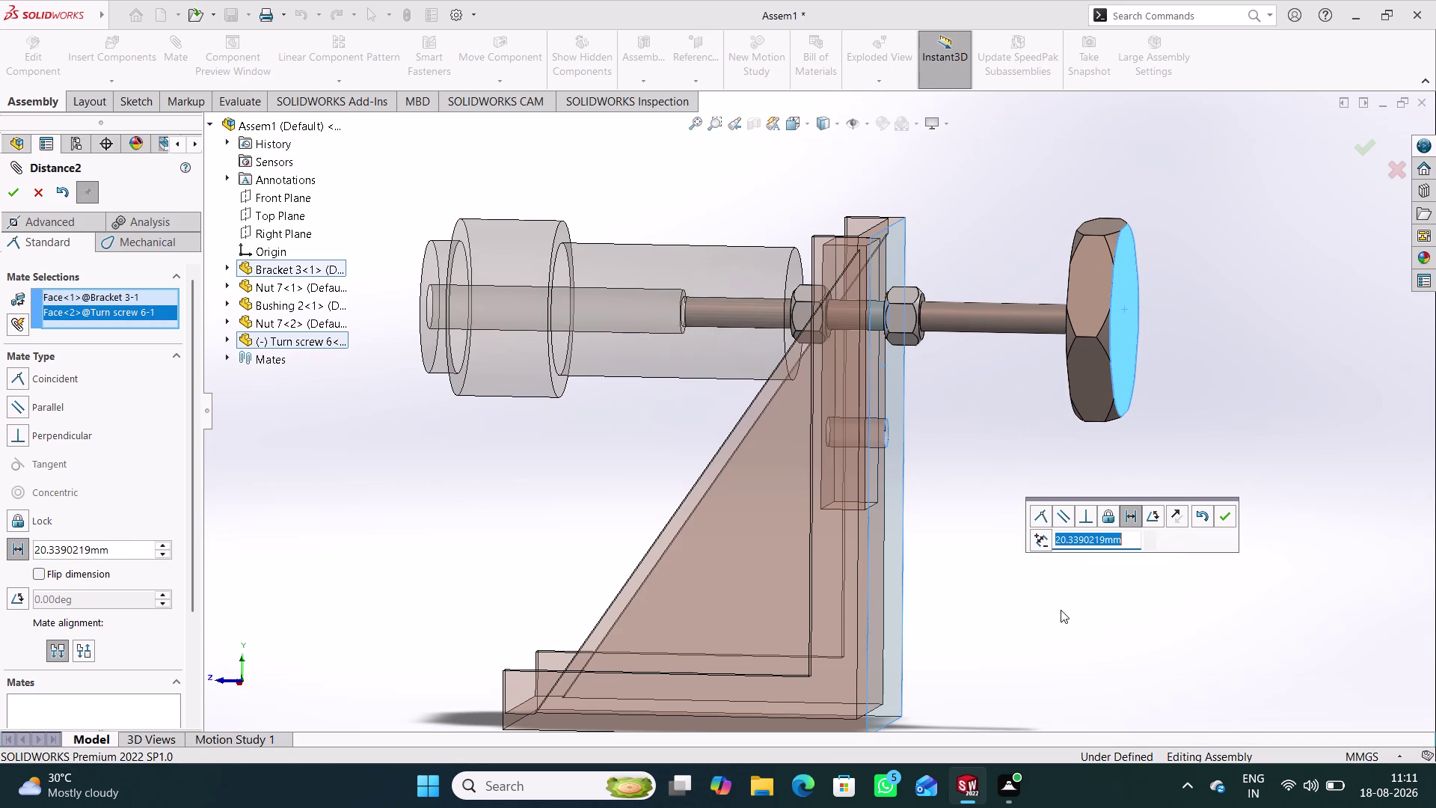
text(20)
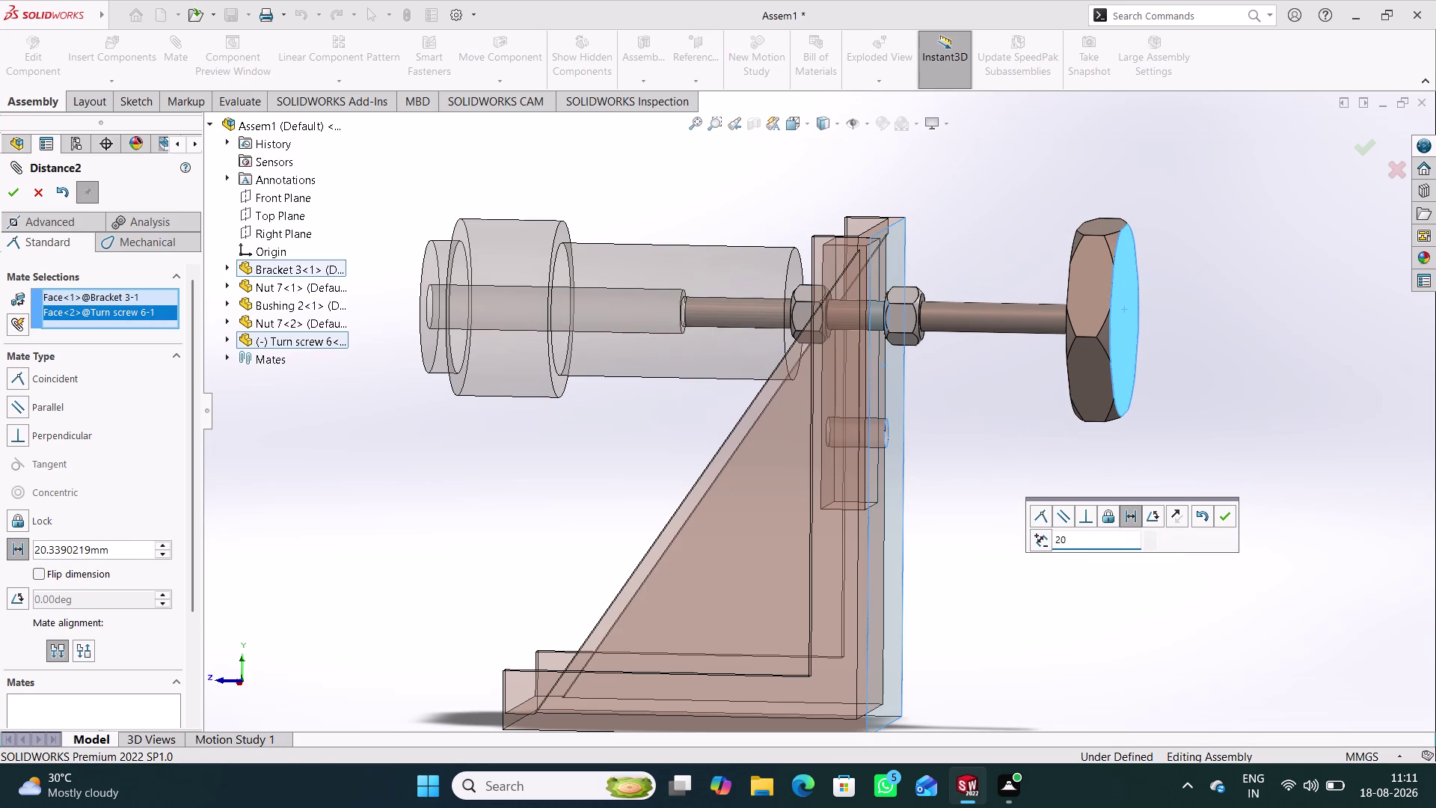
click(990, 442)
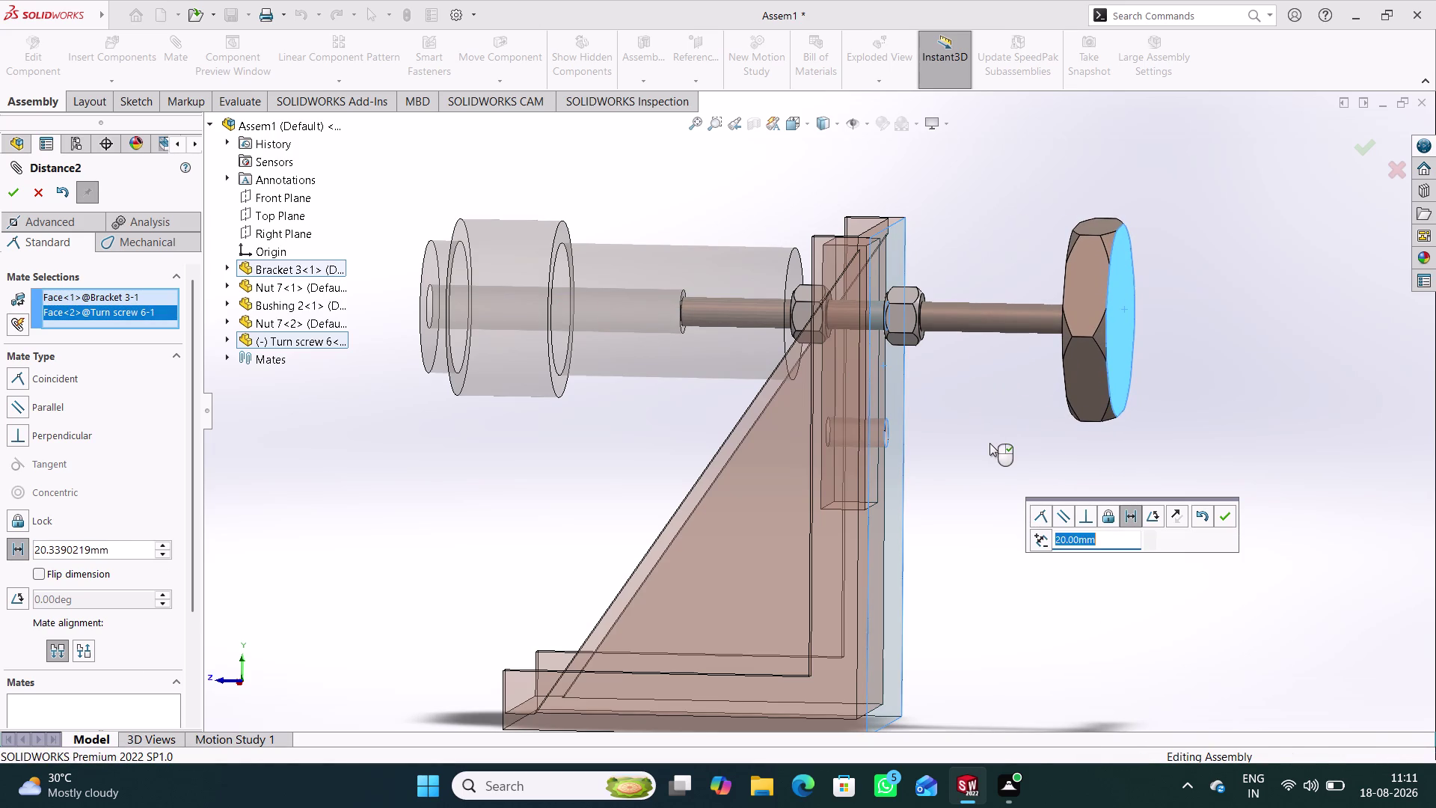
middle_drag(649, 461, 663, 454)
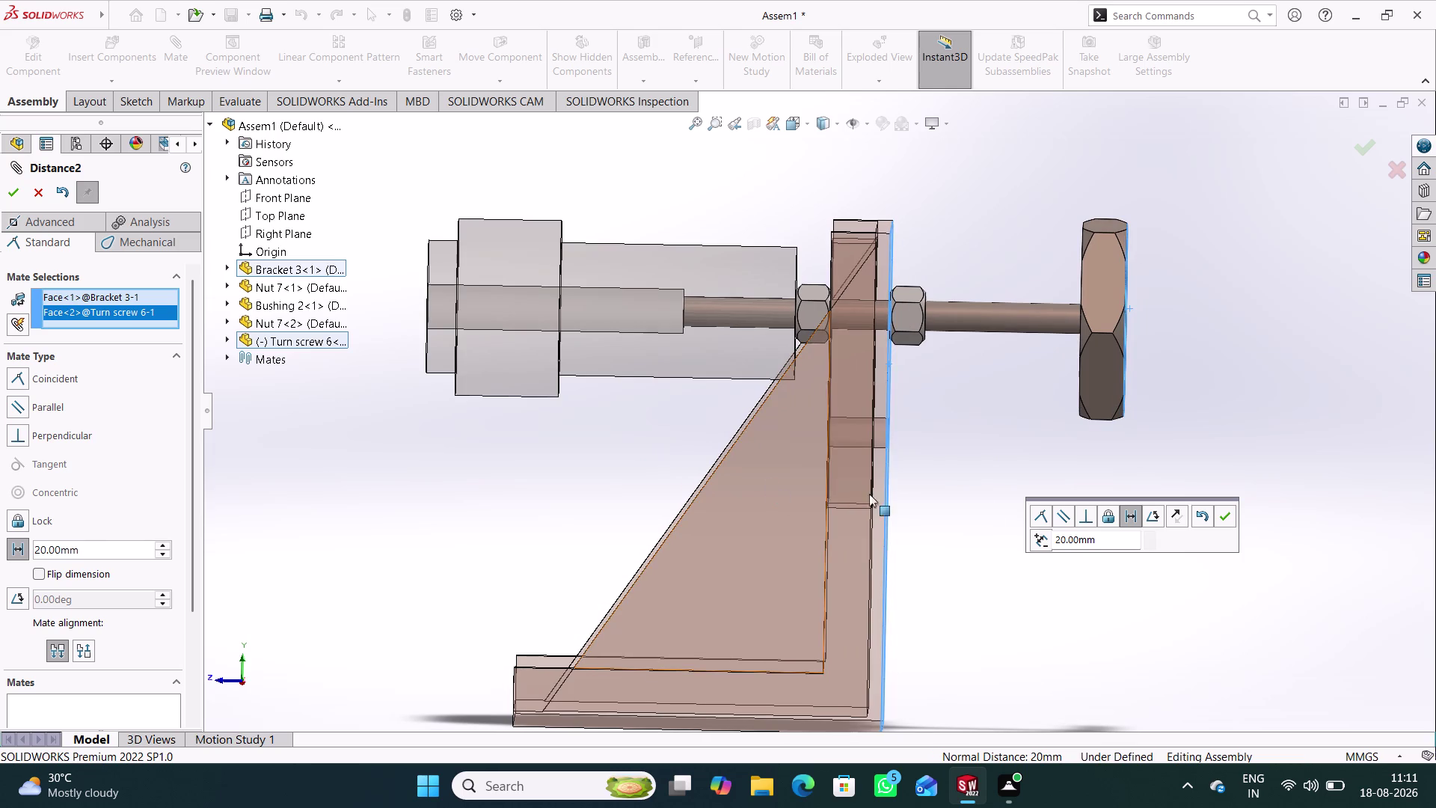
click(1222, 514)
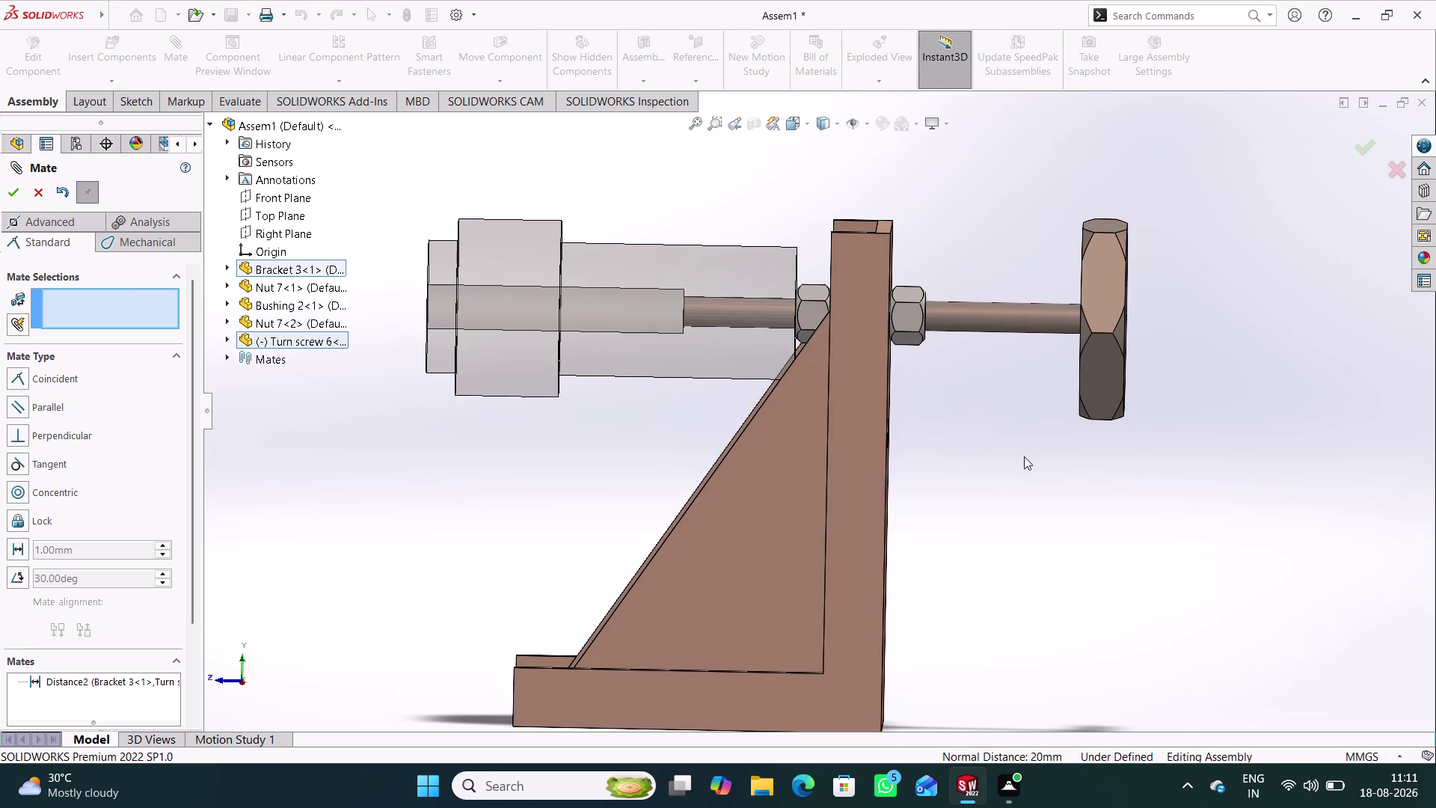
Clear the current mate selections and close the Mate PropertyManager.
click(1024, 456)
right_click(691, 272)
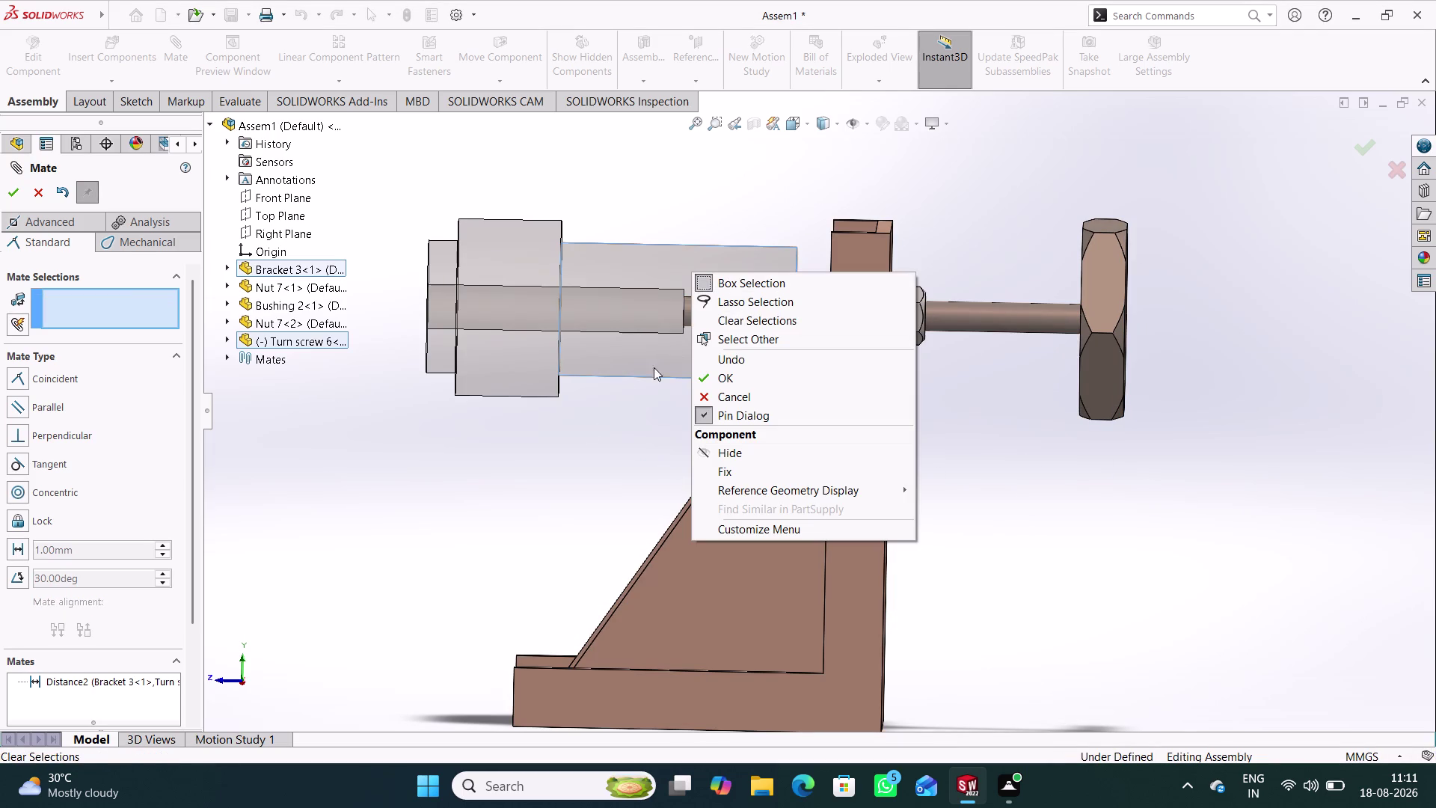
click(588, 431)
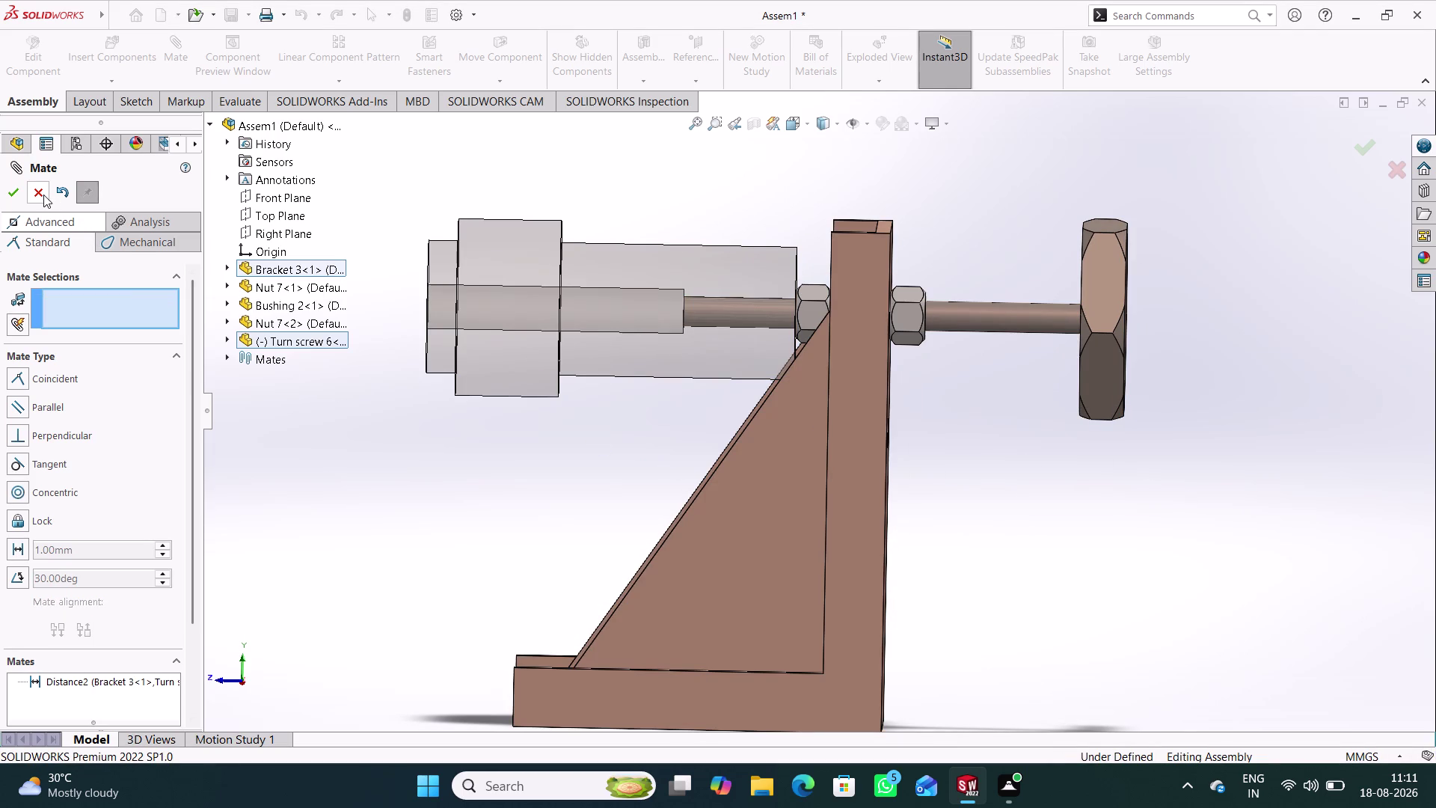
right_click(593, 347)
click(563, 438)
click(613, 341)
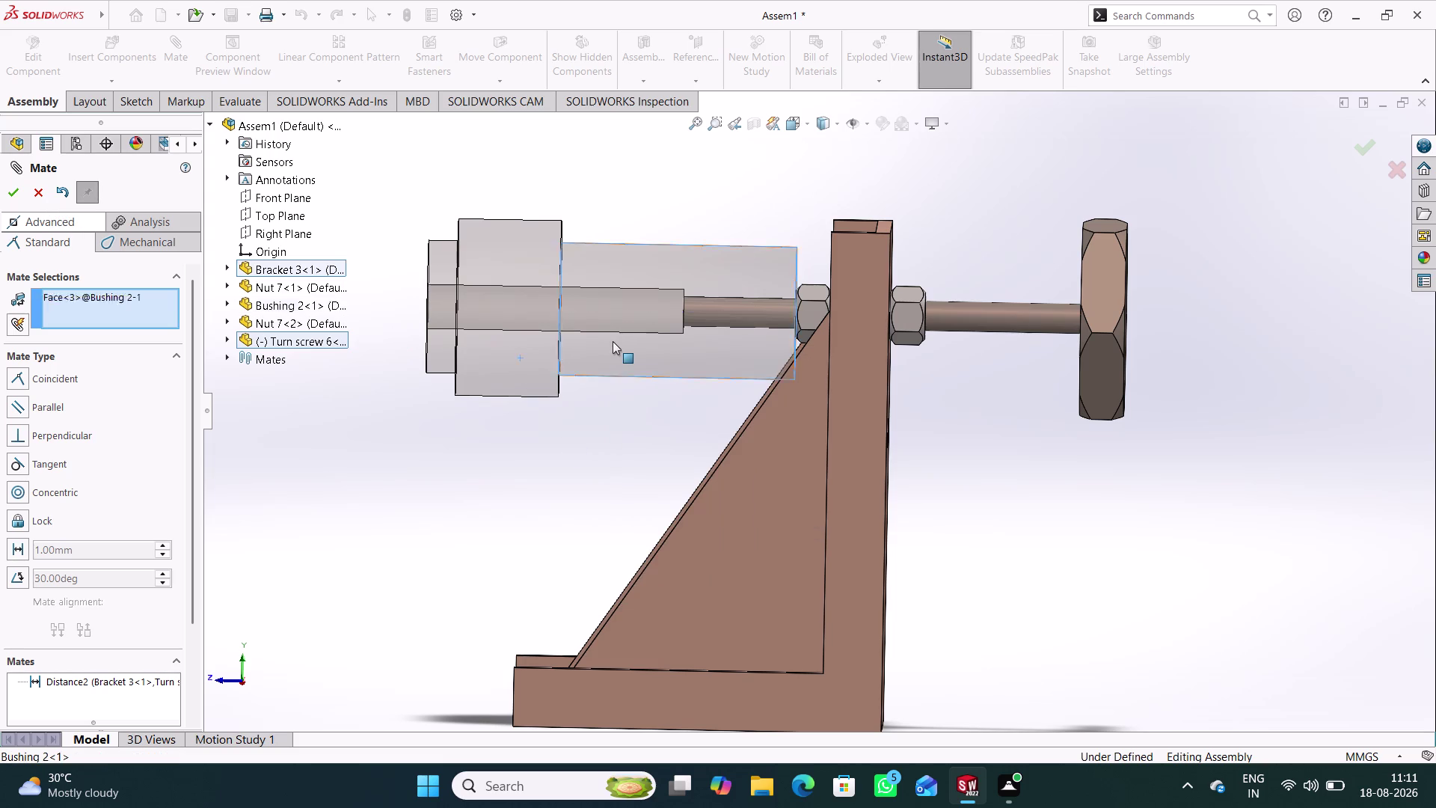
right_click(612, 341)
click(547, 471)
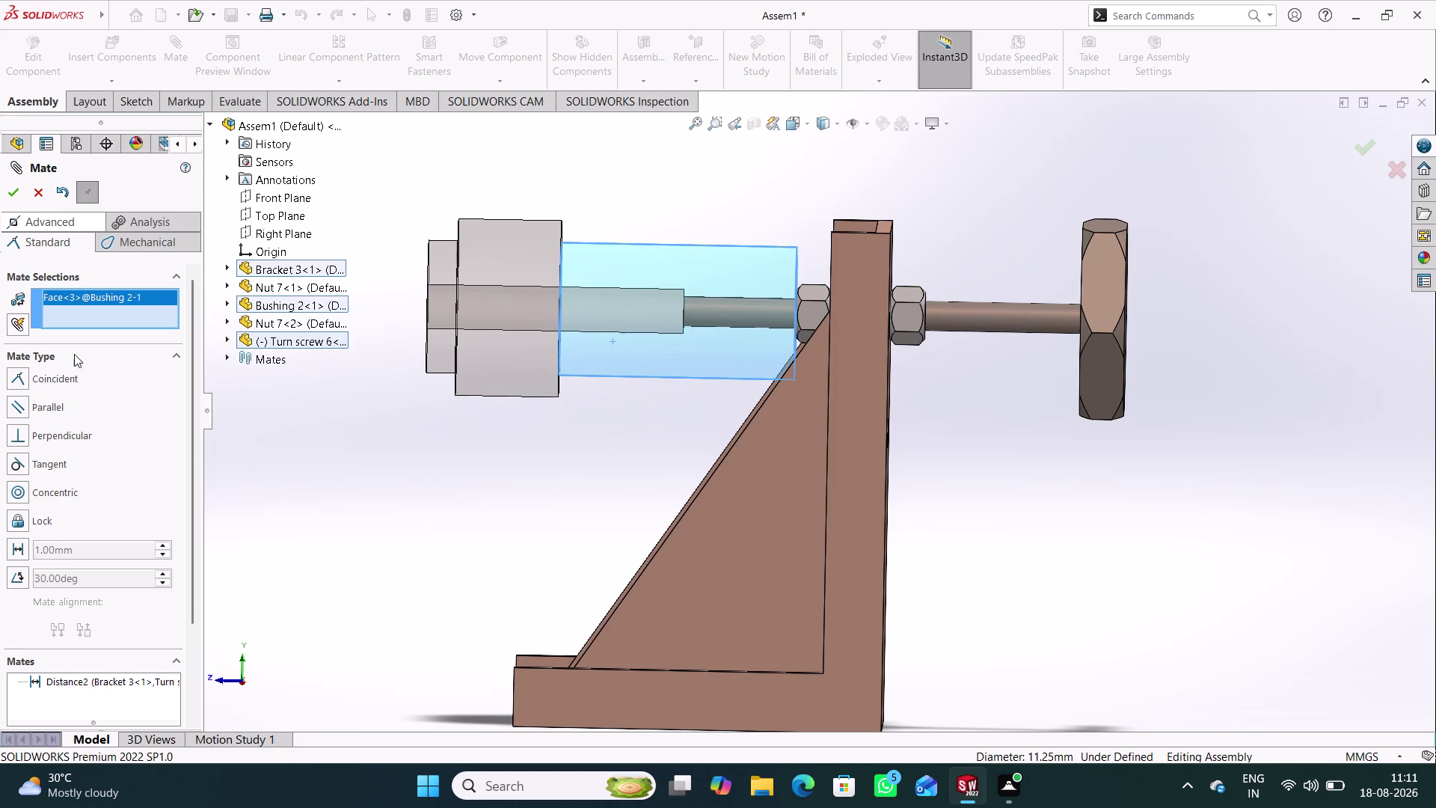
click(33, 199)
click(592, 458)
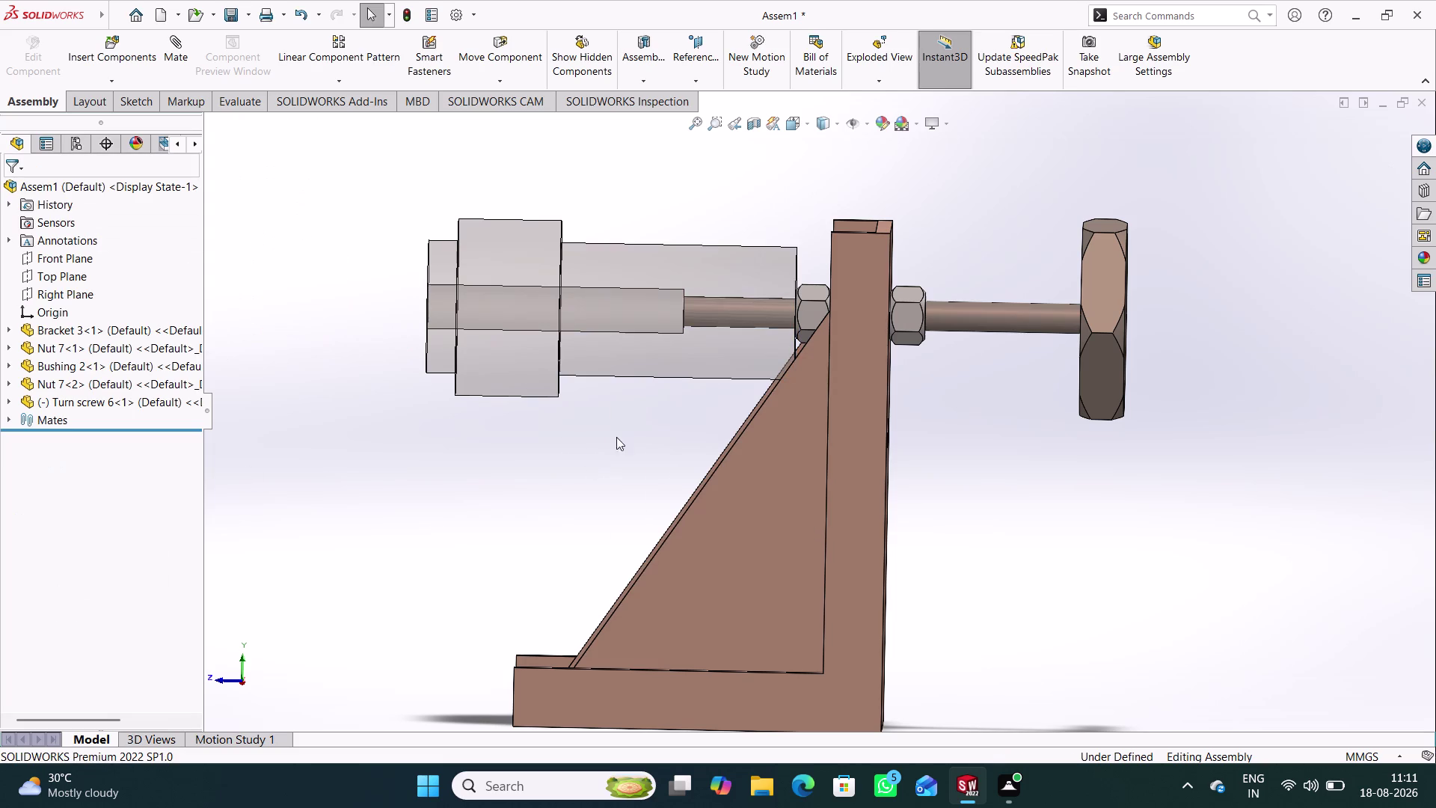
Turn off the bushing's transparency so it displays solid again.
right_click(636, 369)
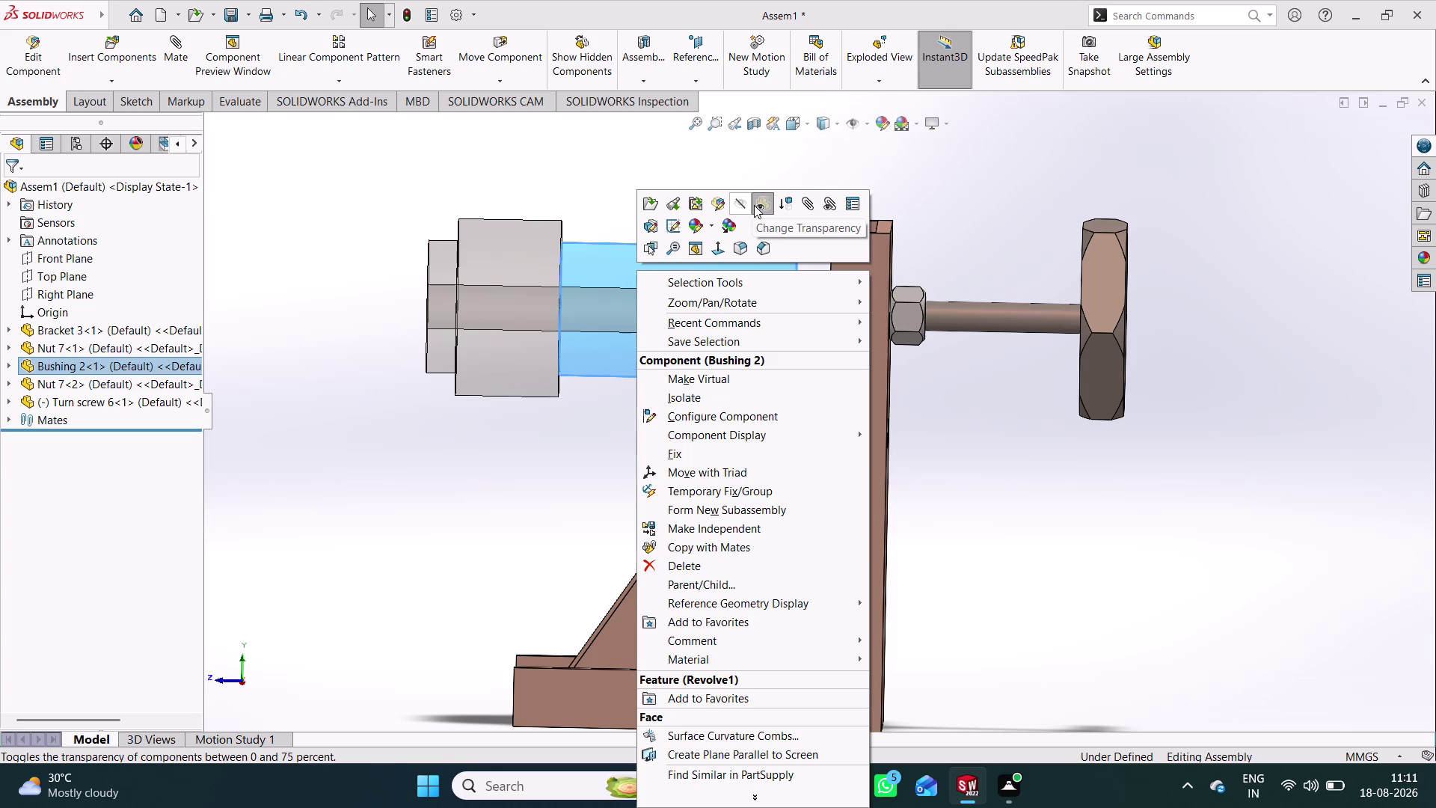
click(754, 205)
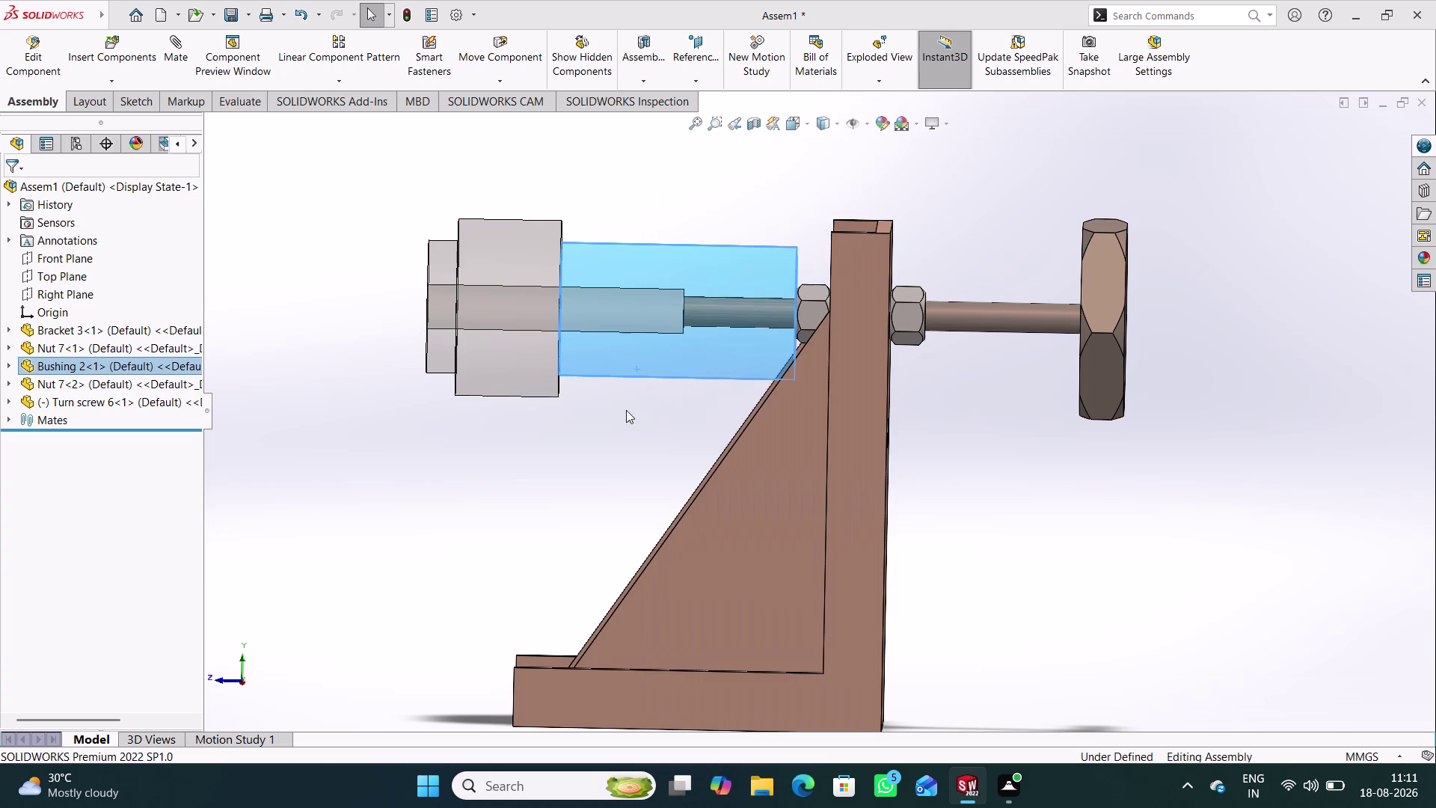
click(575, 444)
middle_drag(967, 468, 944, 496)
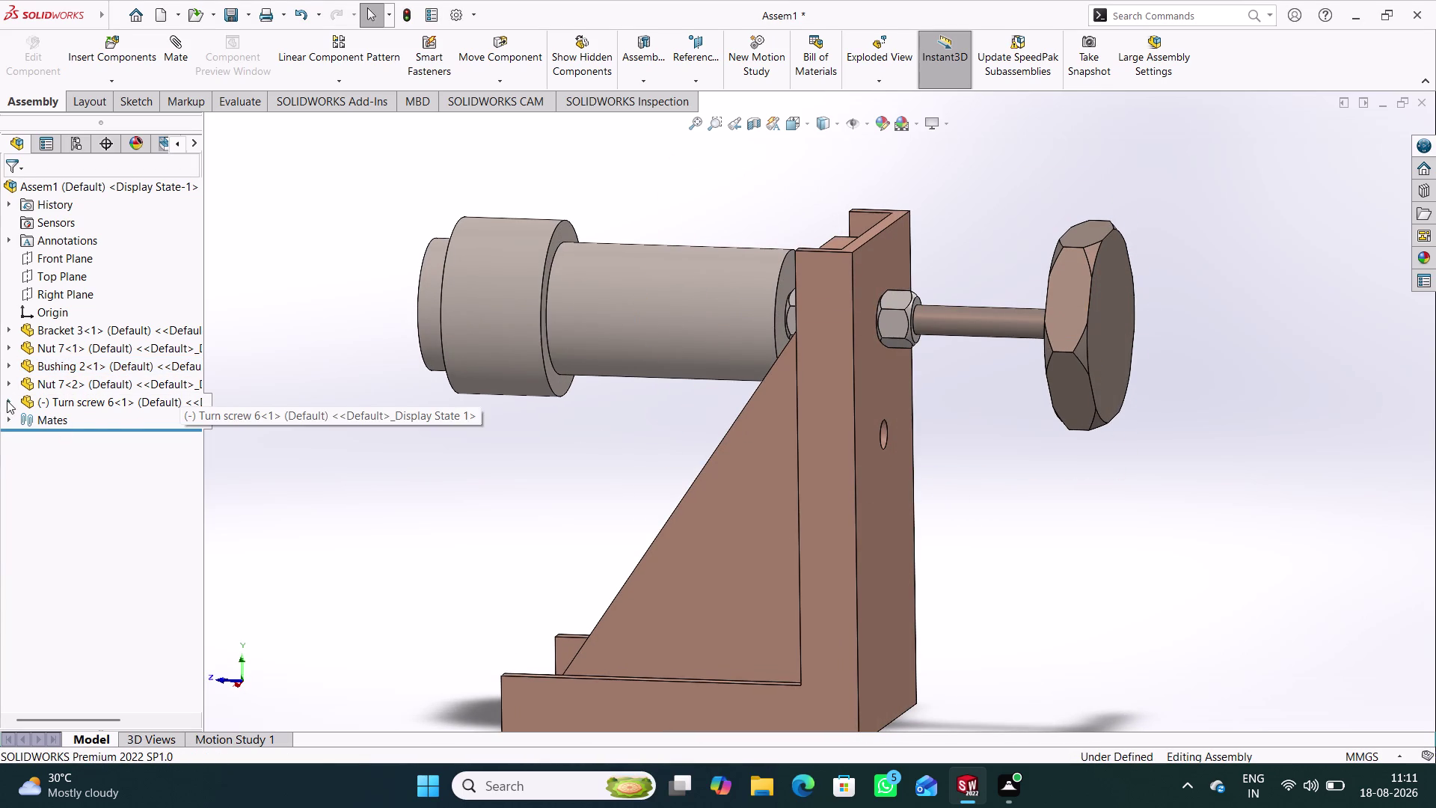
click(6, 401)
click(172, 64)
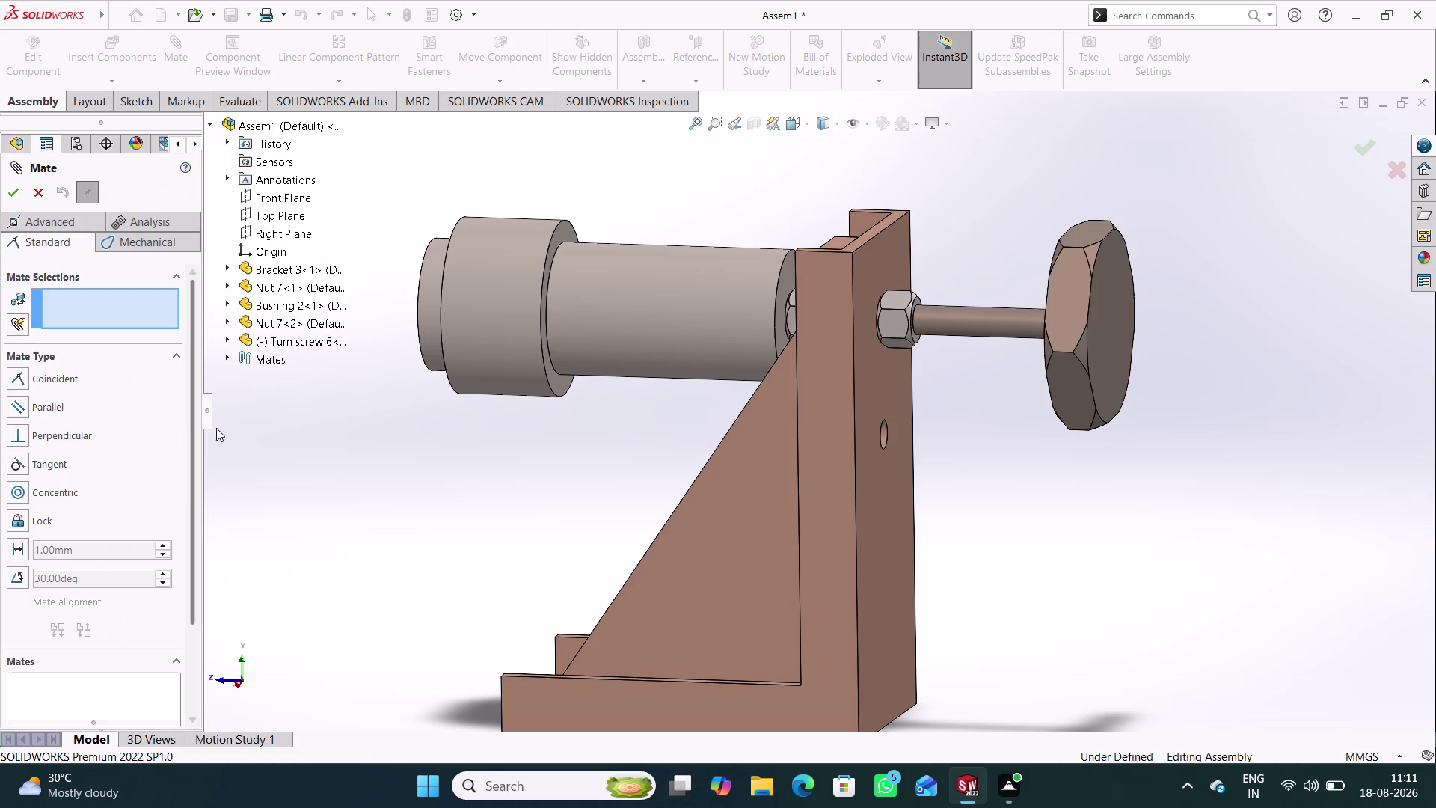
Mate the turn screw's Right Plane parallel to the assembly Top Plane.
click(228, 340)
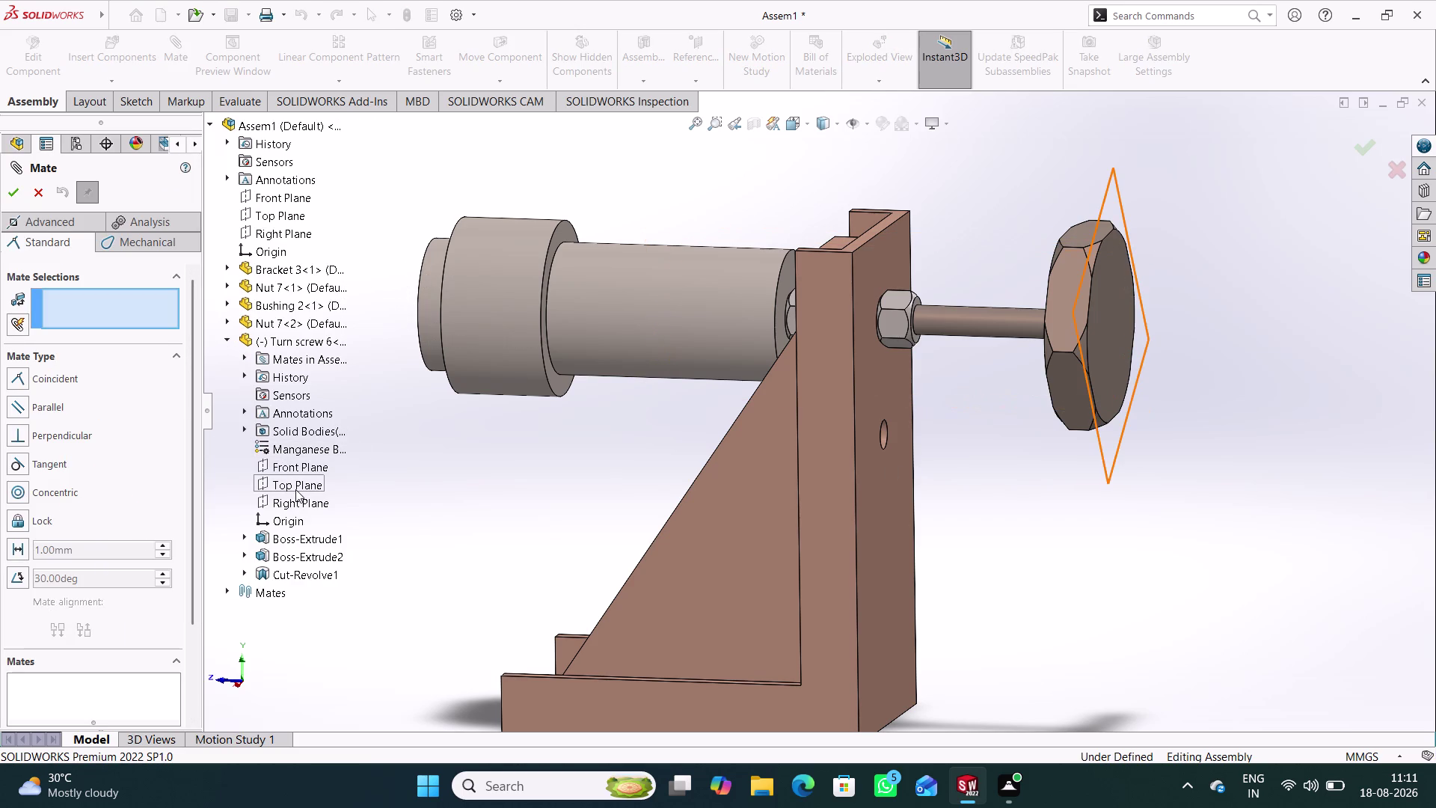
click(297, 500)
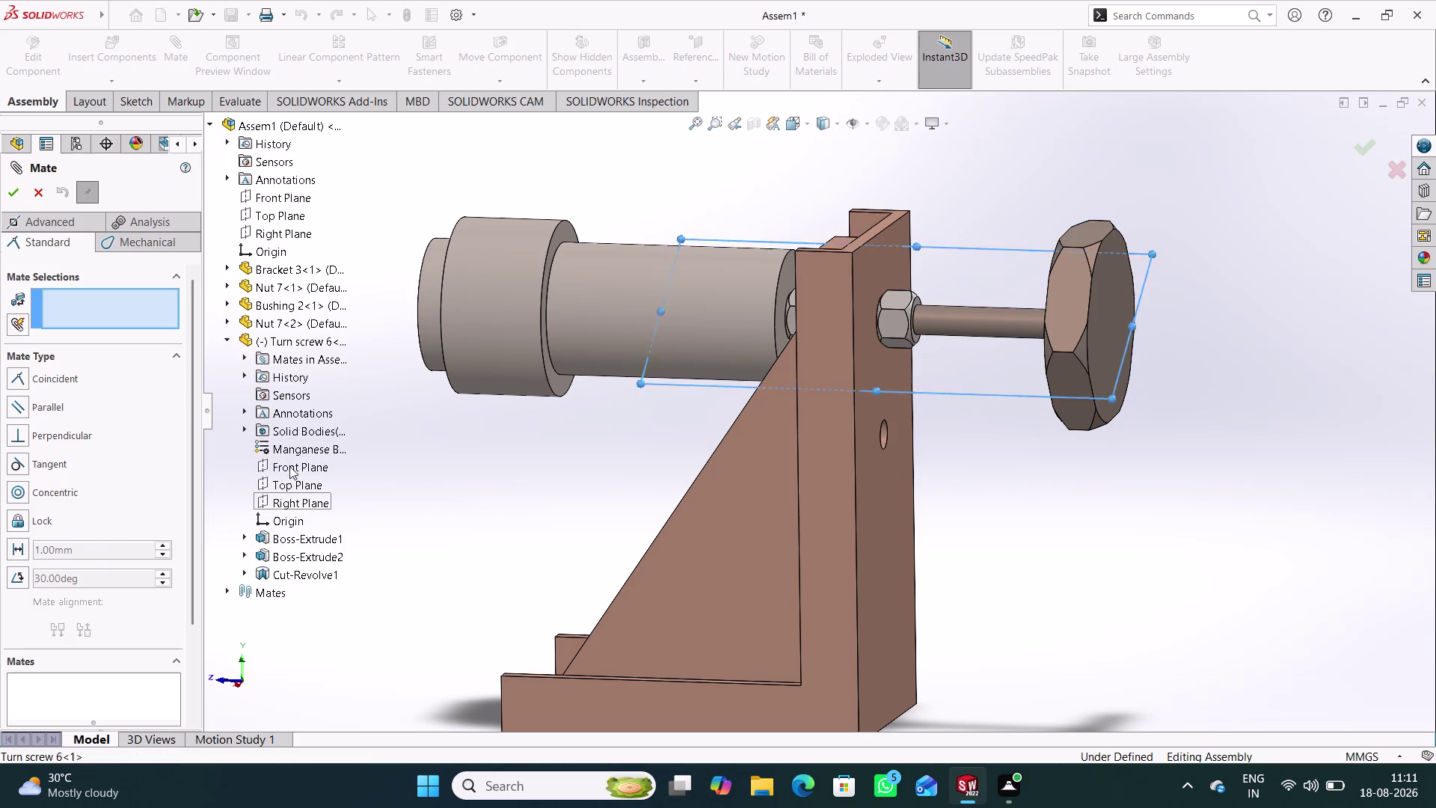
click(289, 216)
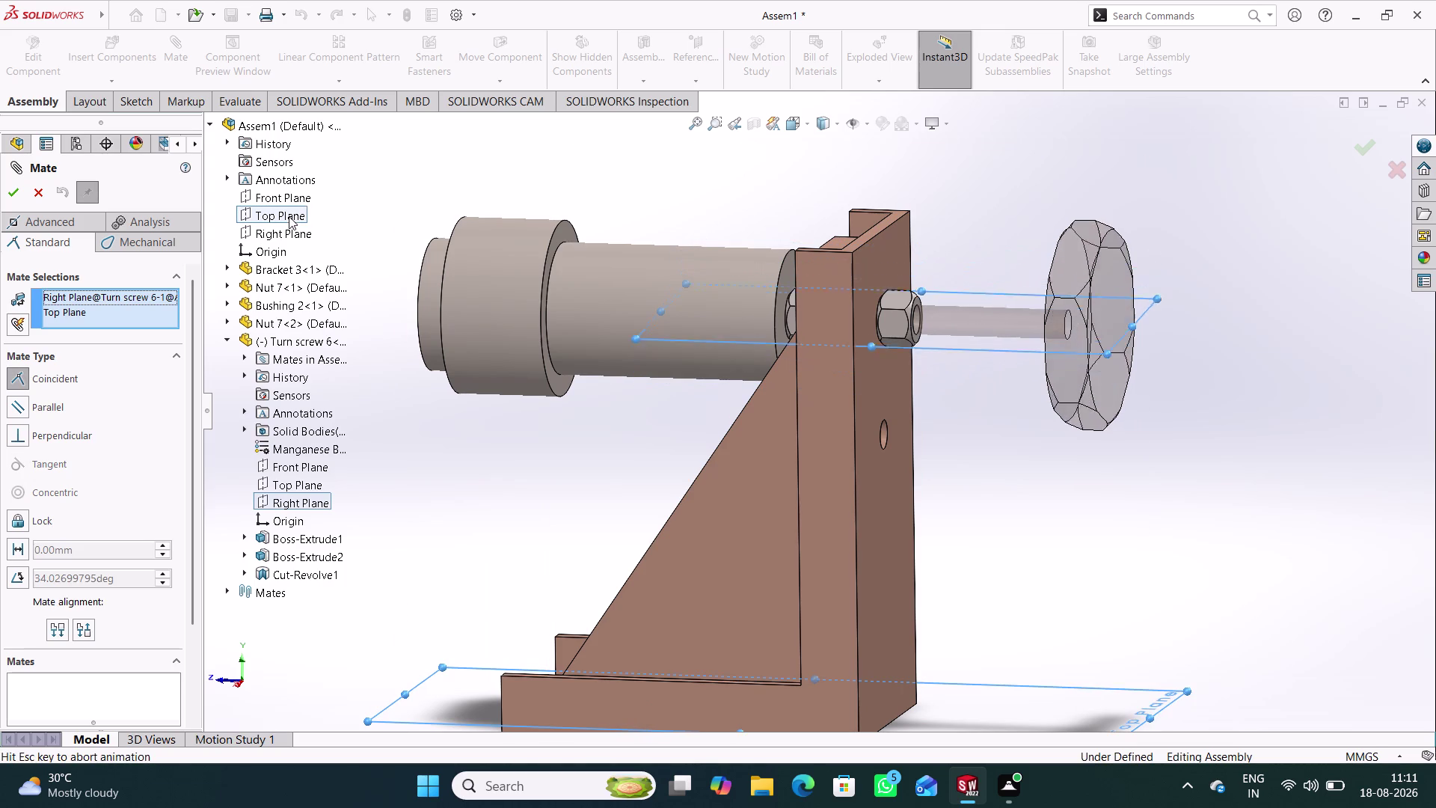
click(269, 192)
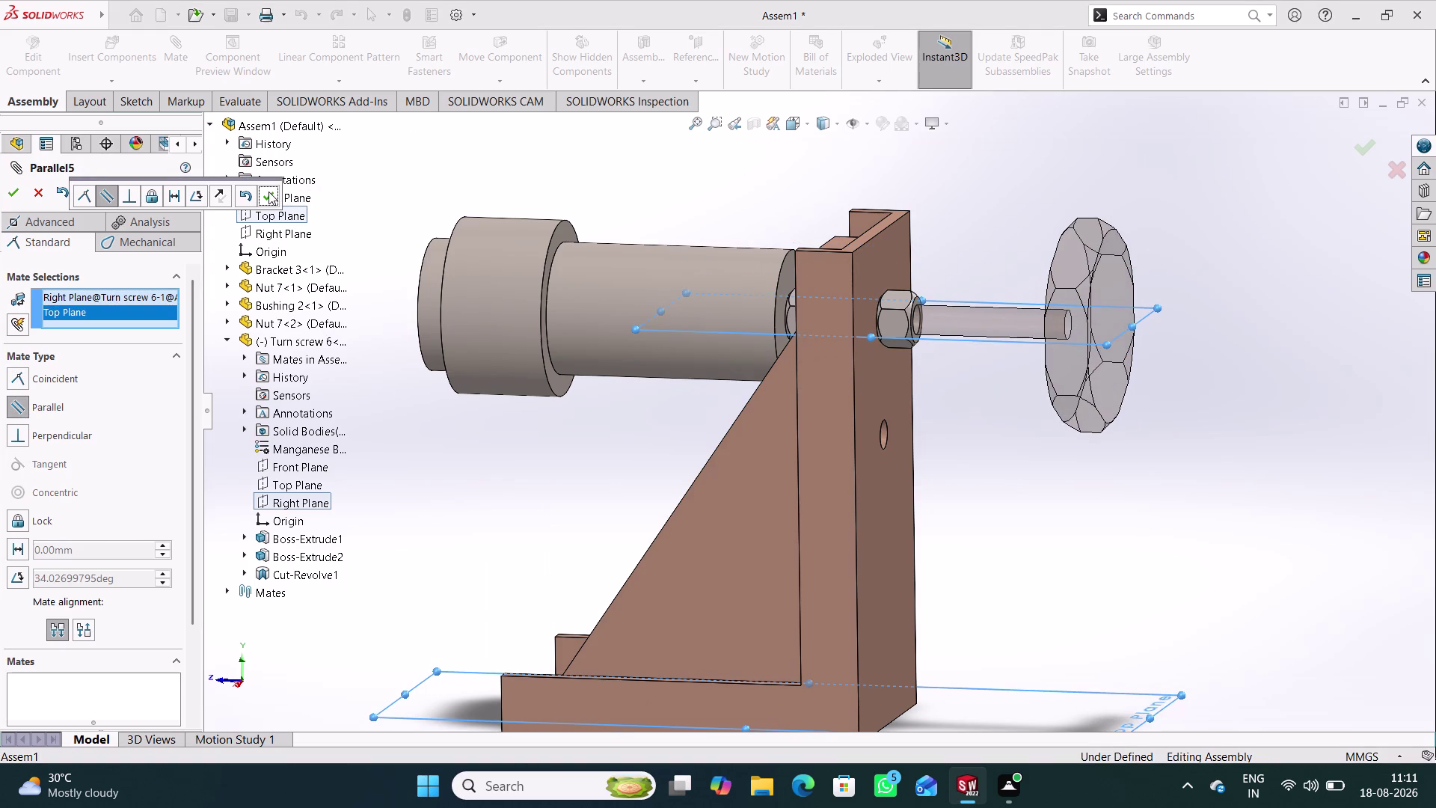
click(269, 192)
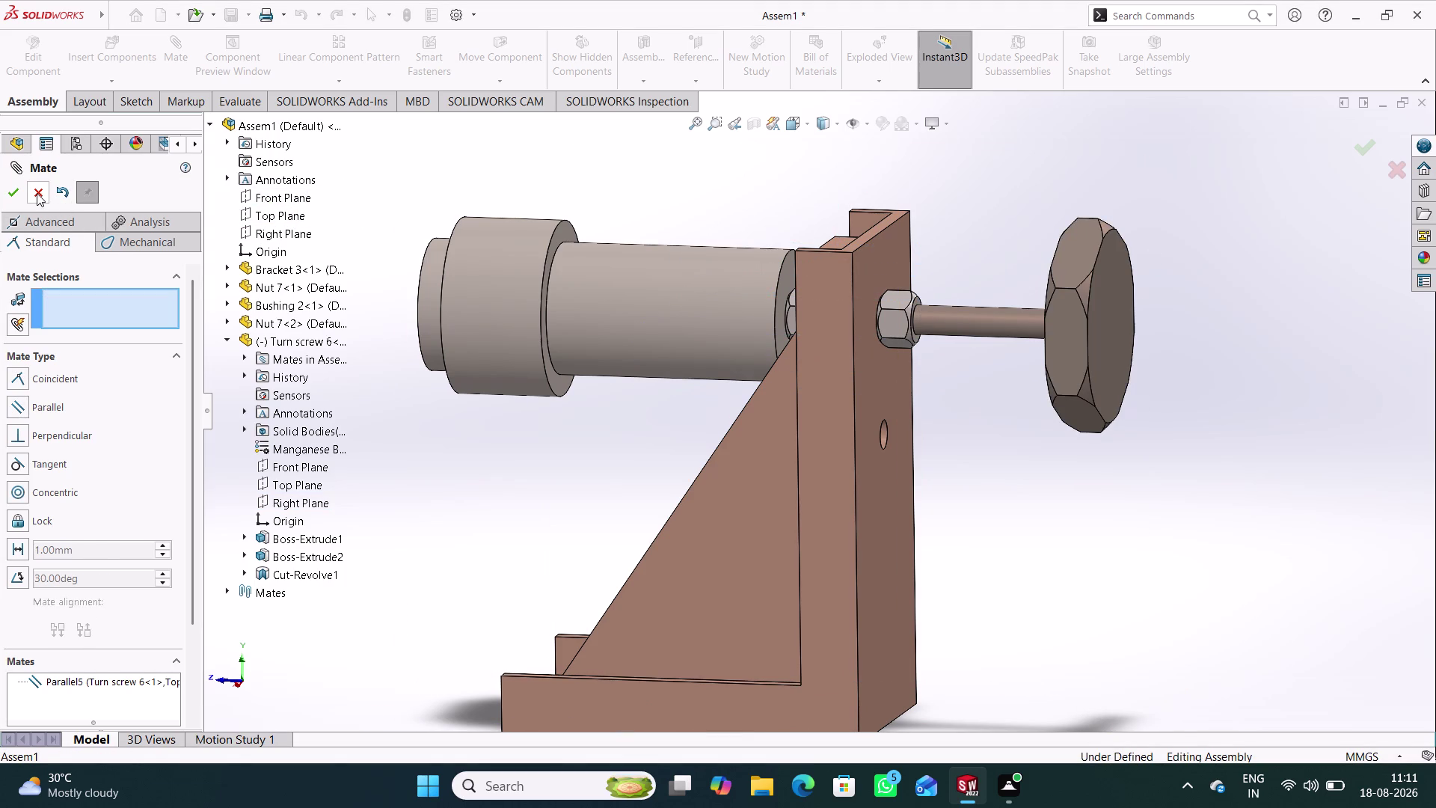
click(36, 193)
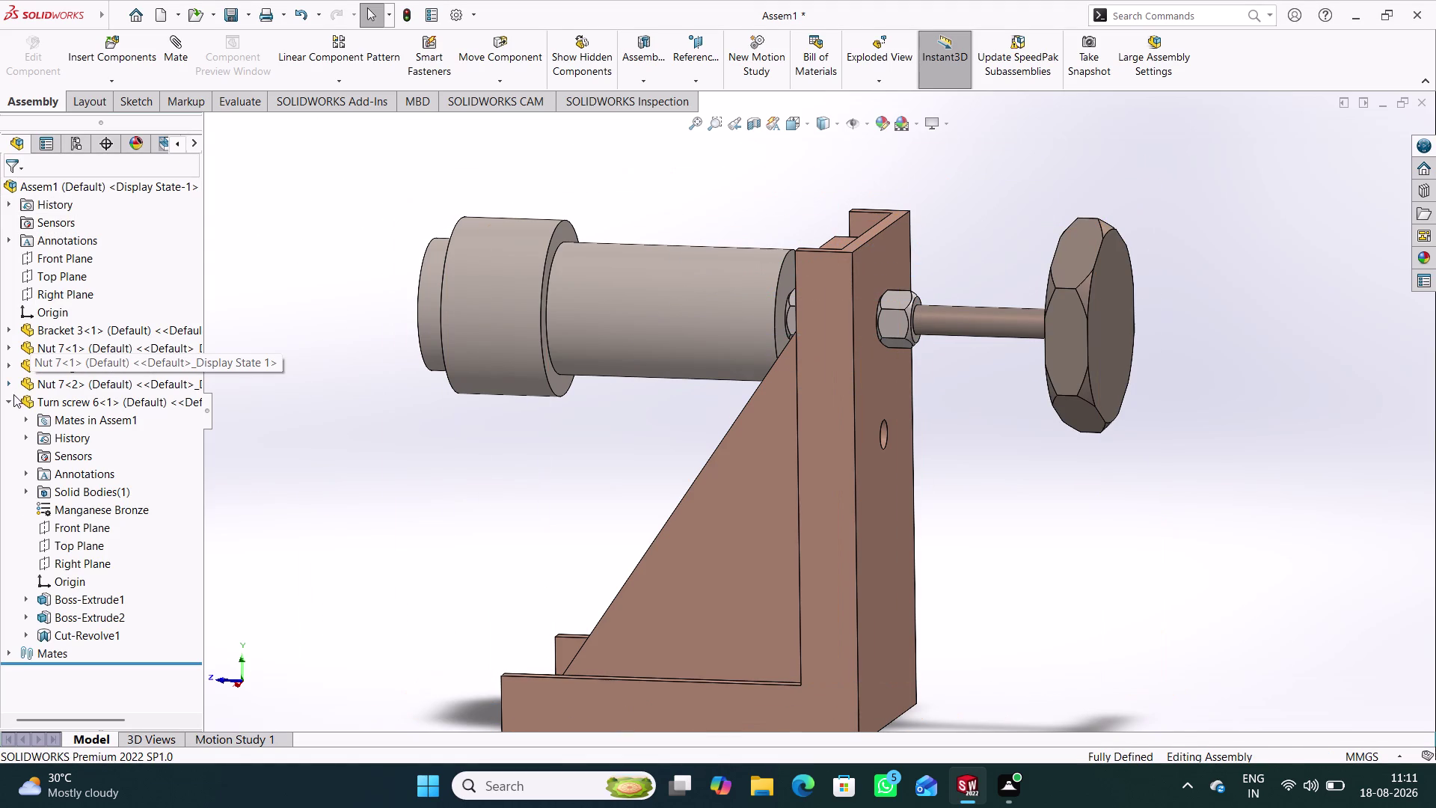
click(5, 401)
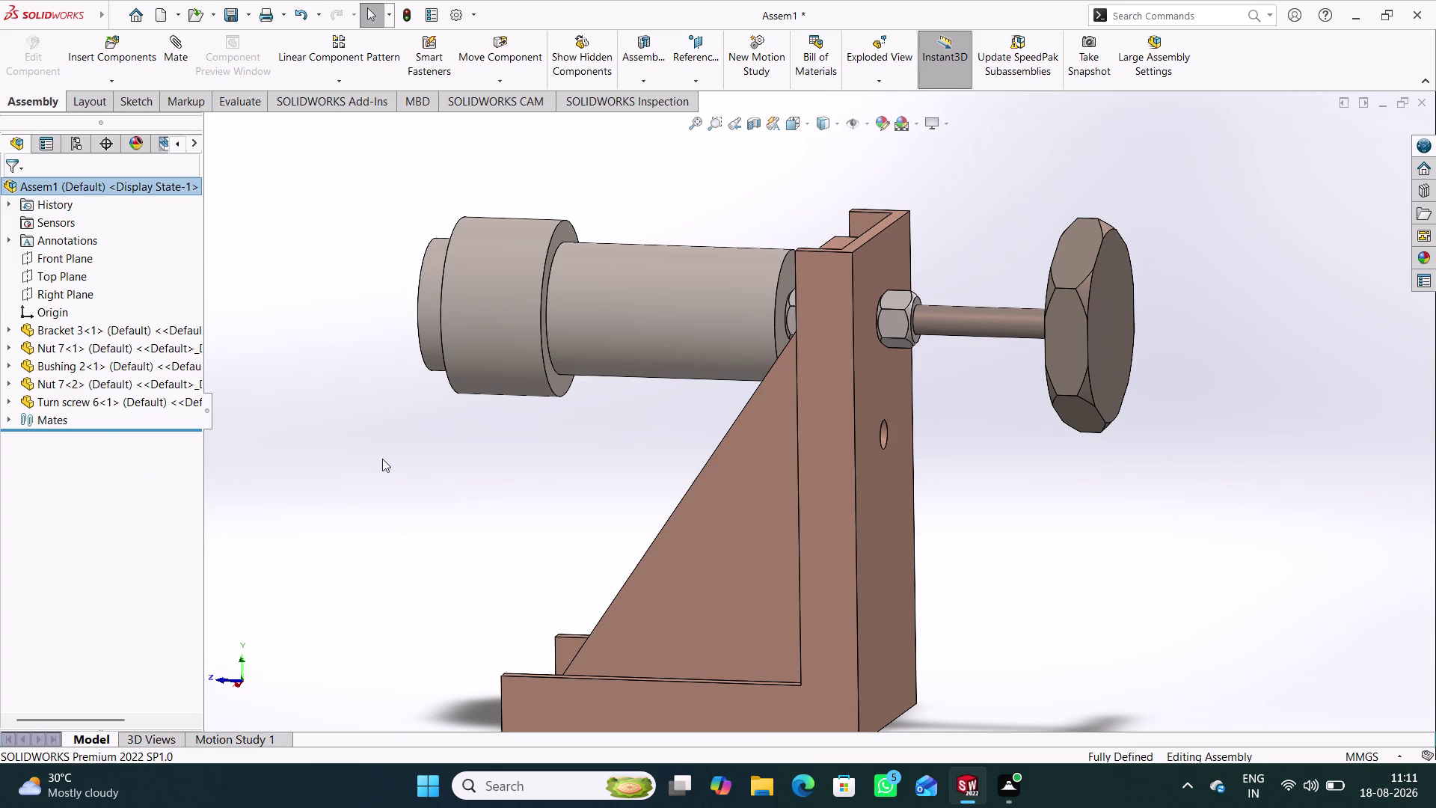
middle_drag(632, 523, 663, 579)
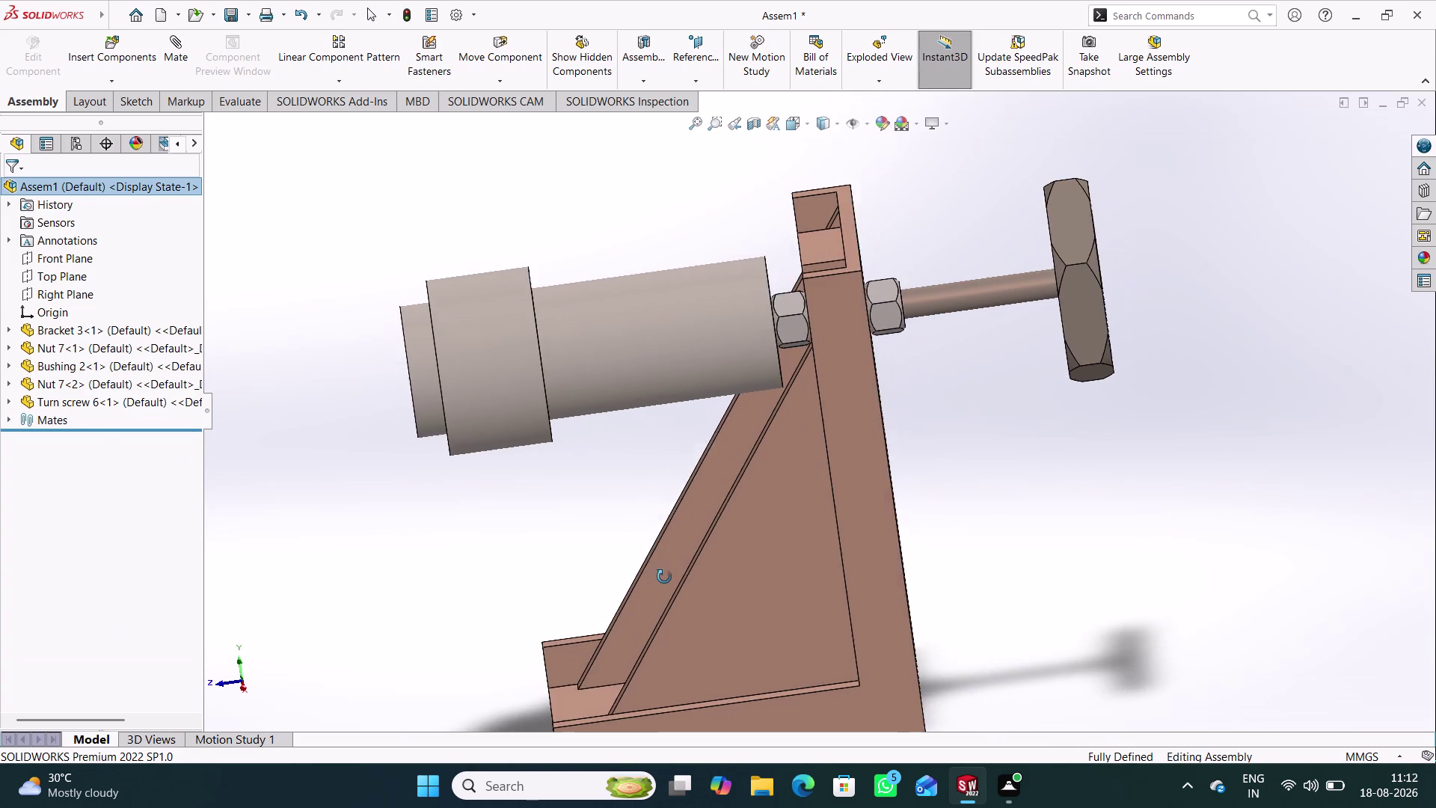
middle_drag(663, 579, 664, 576)
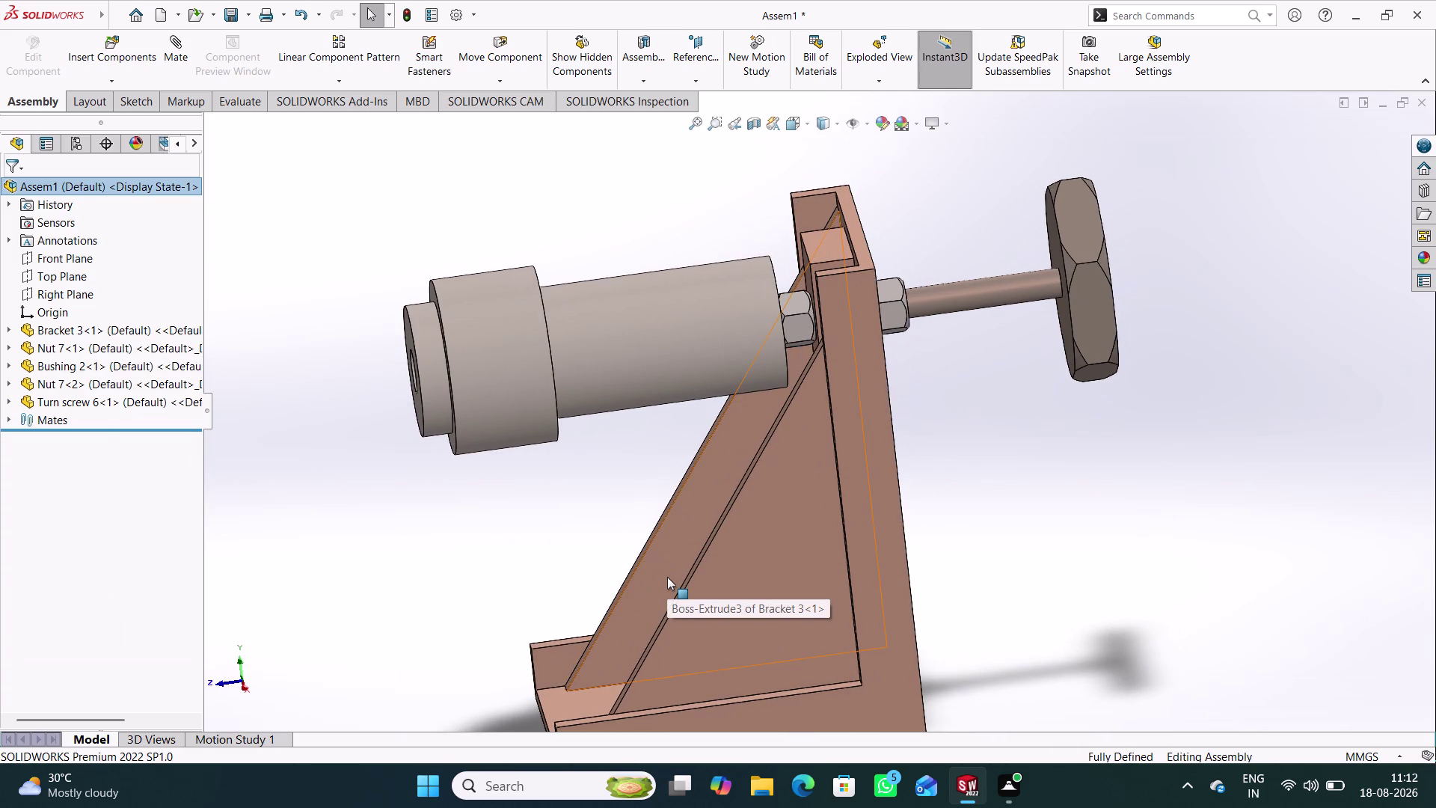